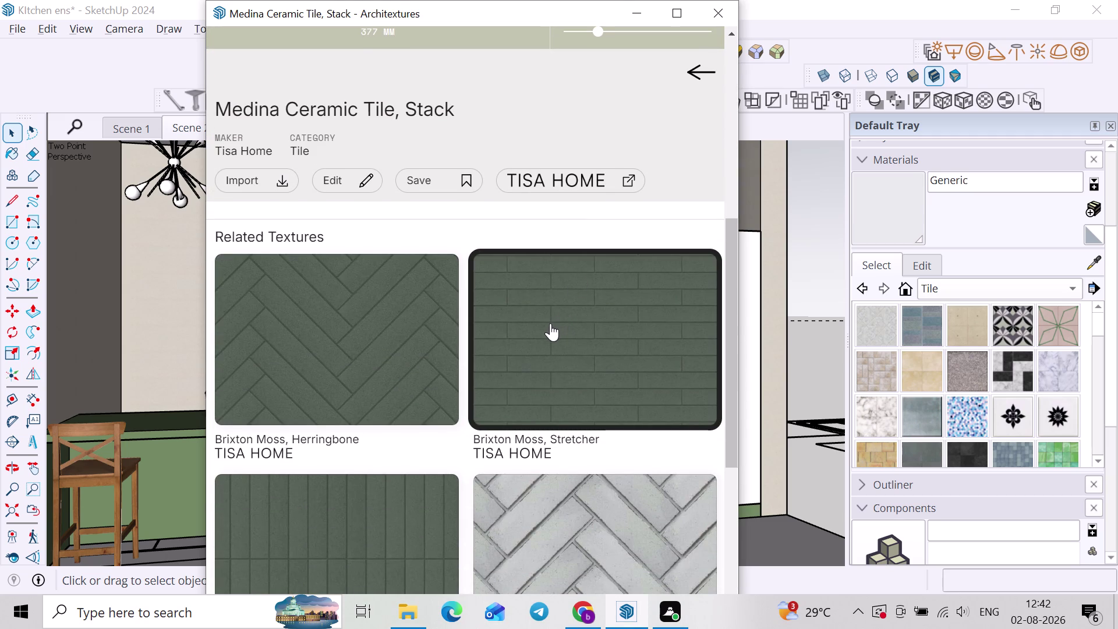
Open the related Brixton Moss, Herringbone texture from the Medina tile page.
scroll(down, 3)
scroll(up, 3)
click(404, 347)
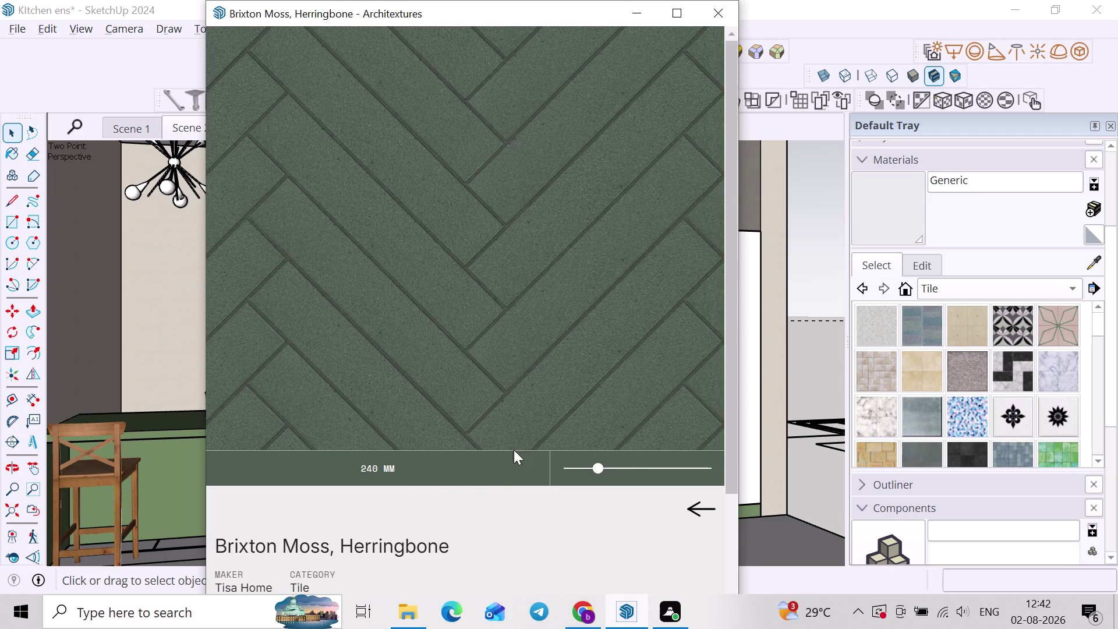
Import the Brixton Moss, Herringbone texture into the kitchen model.
scroll(down, 3)
scroll(down, 3)
scroll(down, 3)
scroll(down, 3)
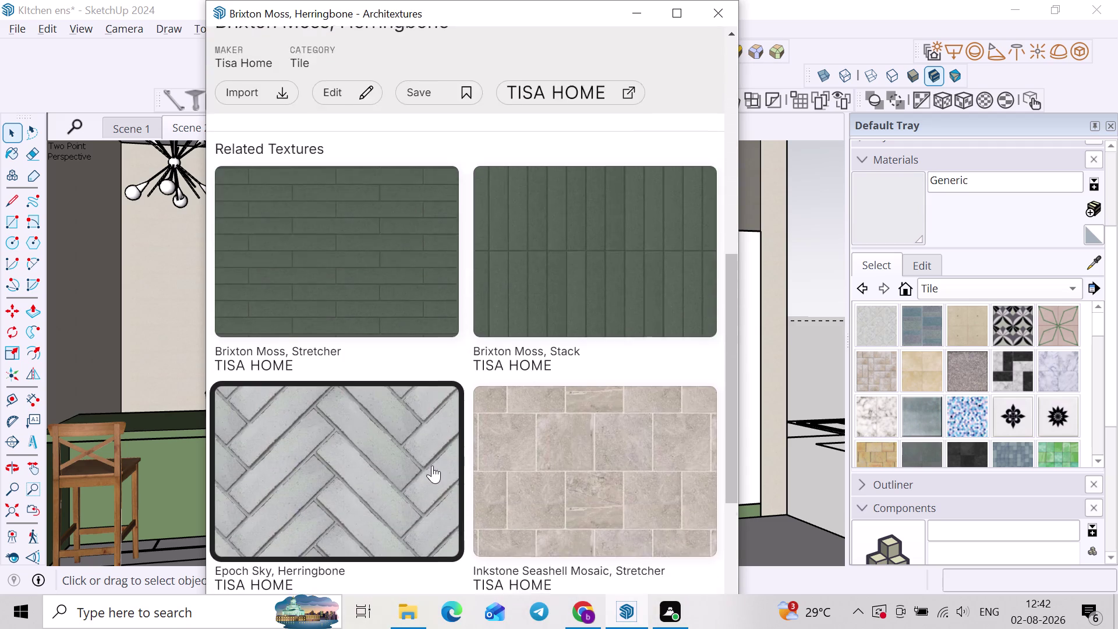
scroll(down, 3)
scroll(down, 3)
scroll(up, 3)
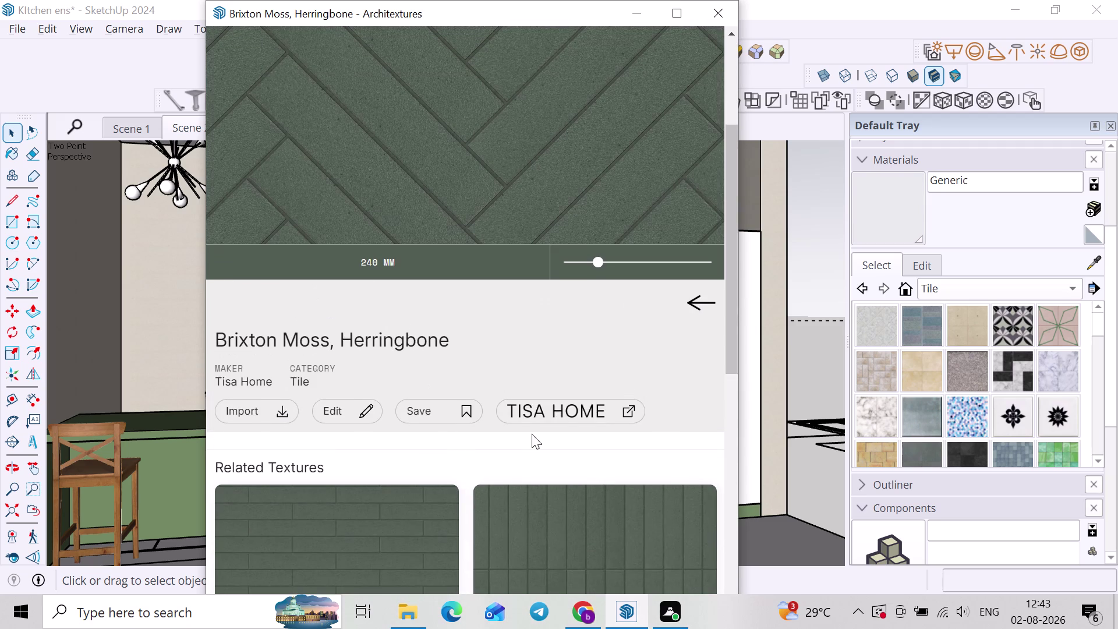
click(282, 411)
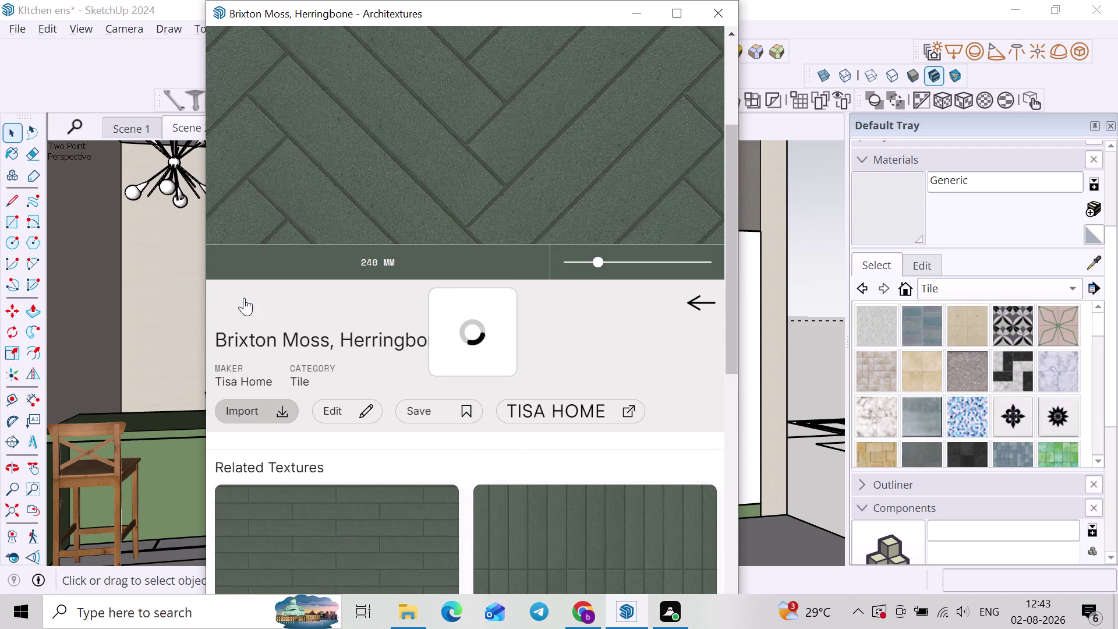
click(711, 11)
Paint the backsplash with the imported green herringbone tile material.
click(894, 219)
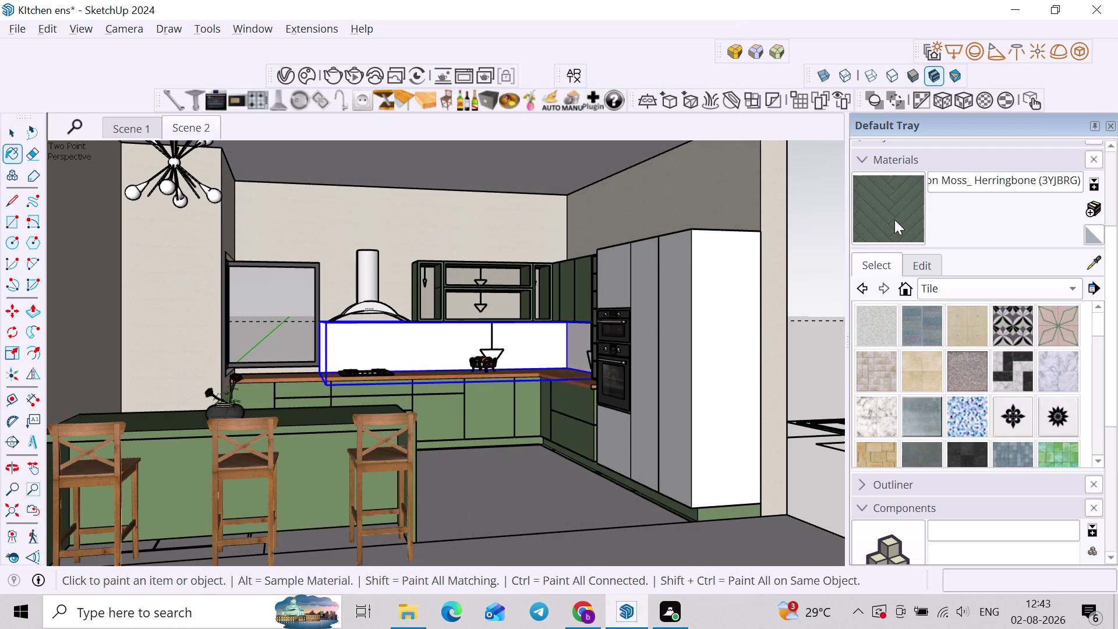
scroll(up, 3)
click(386, 345)
scroll(up, 3)
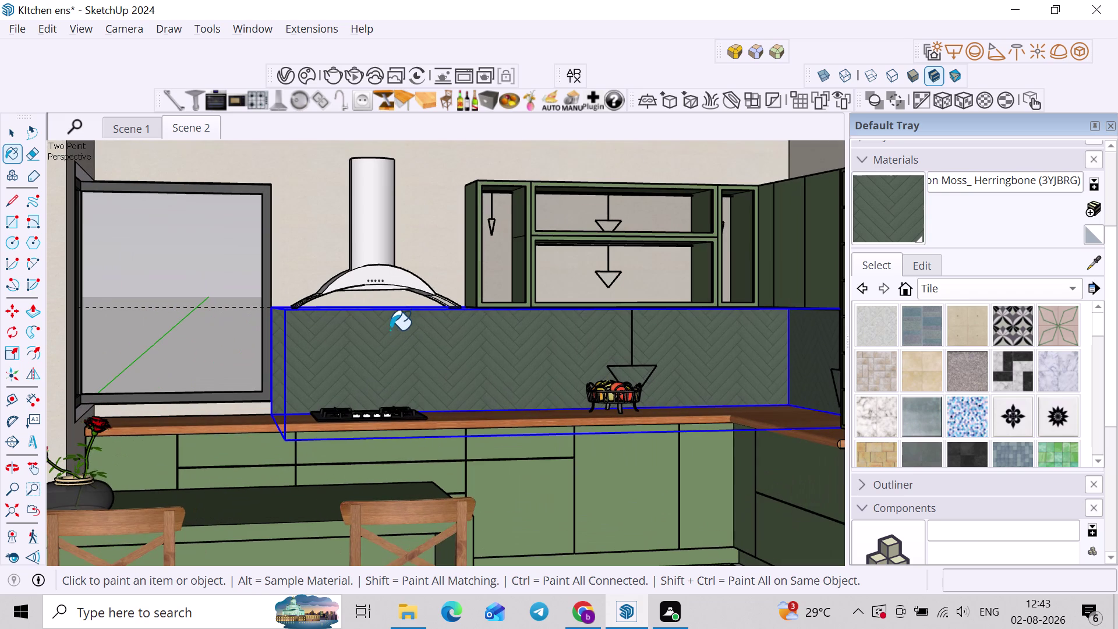
key(space)
click(141, 278)
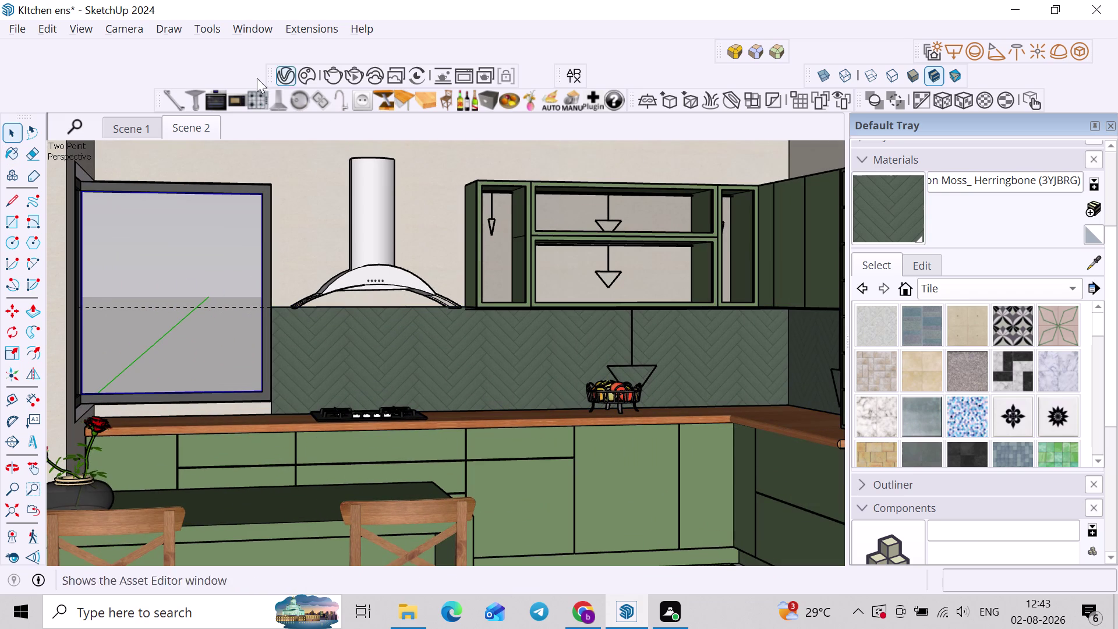
Run a V-Ray test render, inspect and close the Frame Buffer, then undo the tile.
click(352, 73)
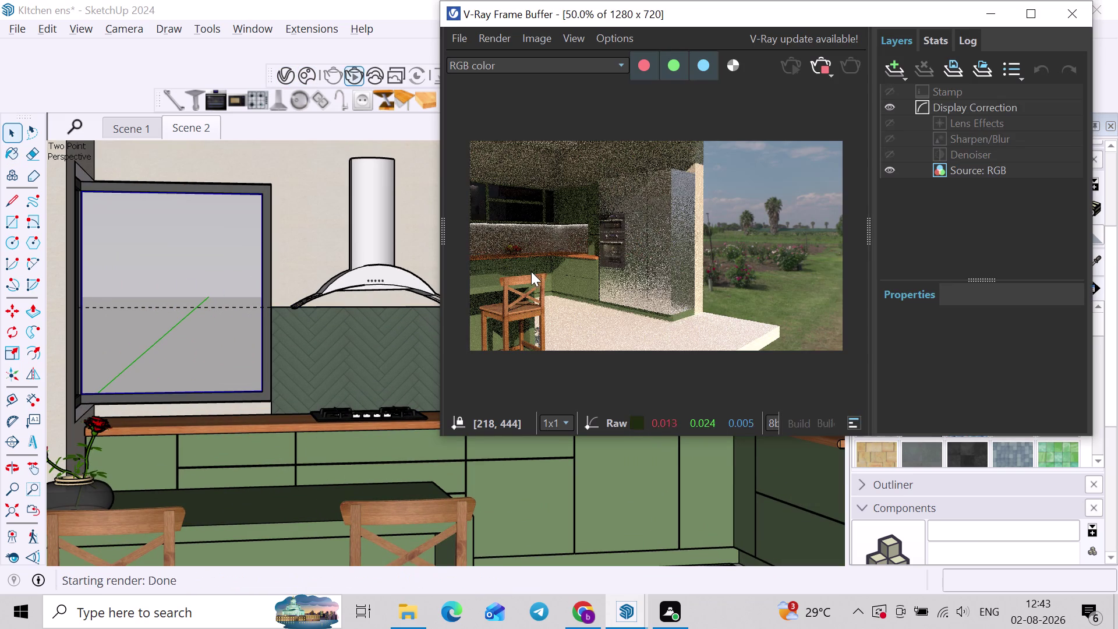
scroll(down, 3)
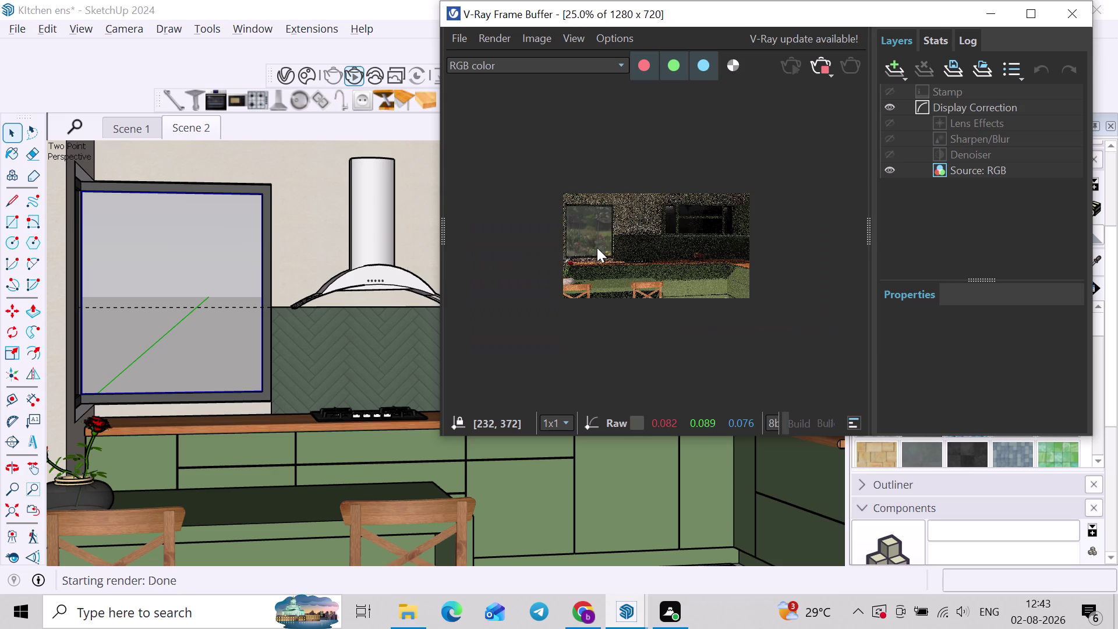
scroll(up, 3)
middle_drag(572, 257, 529, 275)
scroll(down, 3)
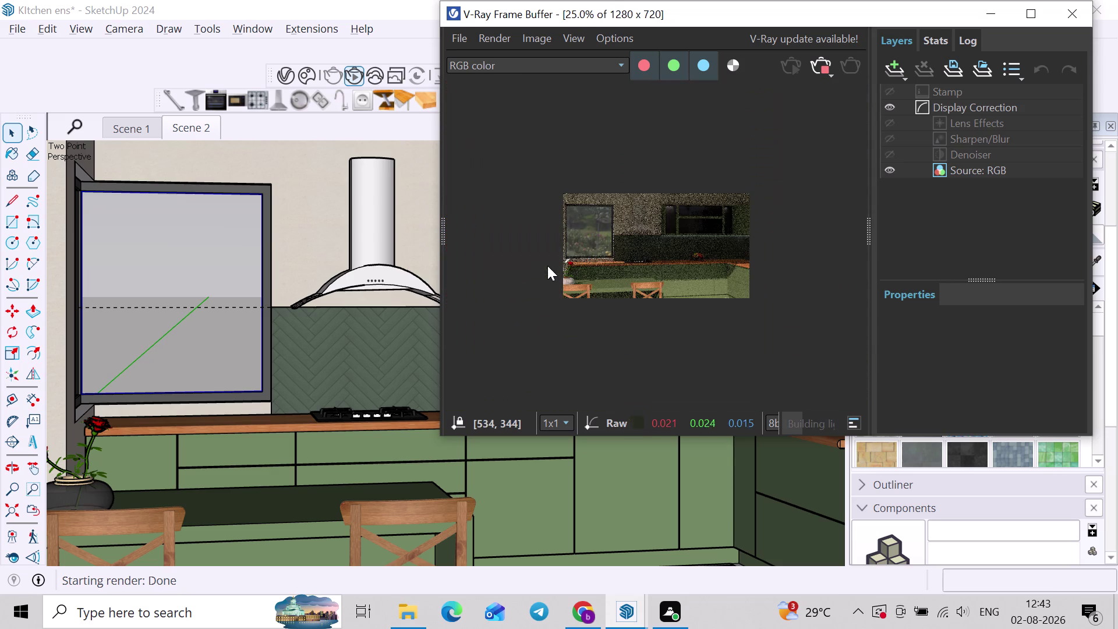
scroll(up, 3)
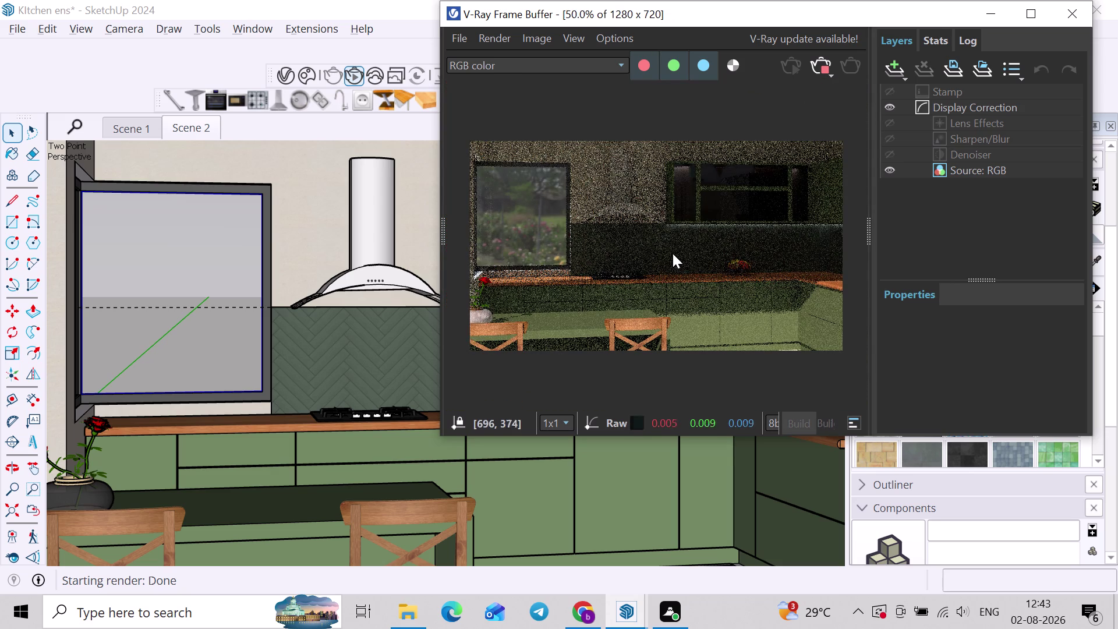
click(820, 65)
click(1086, 12)
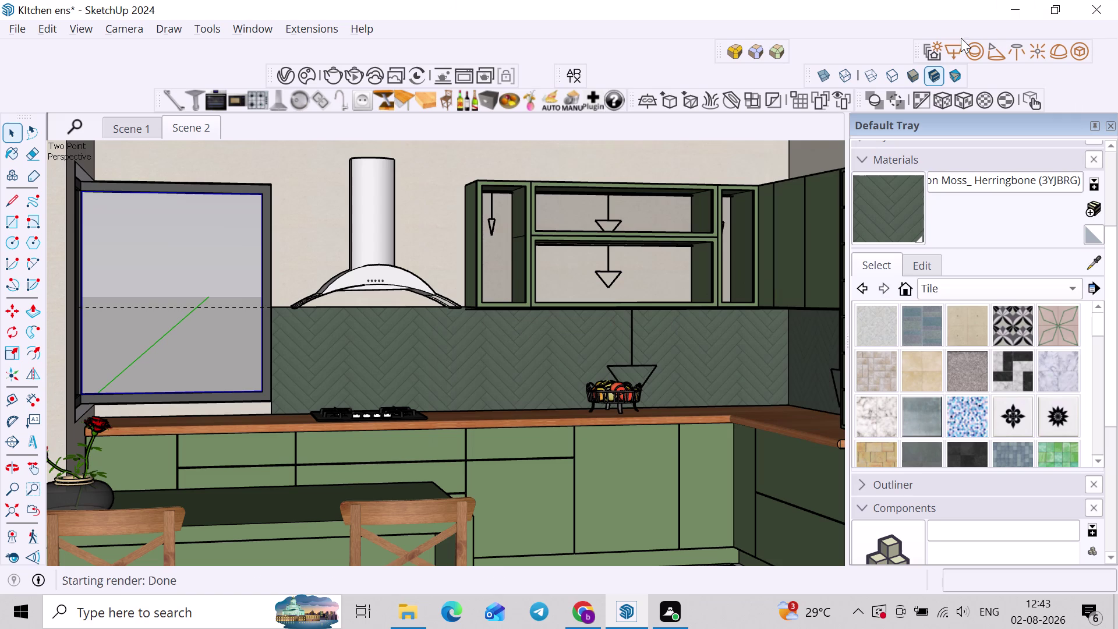
key(ctrl+z)
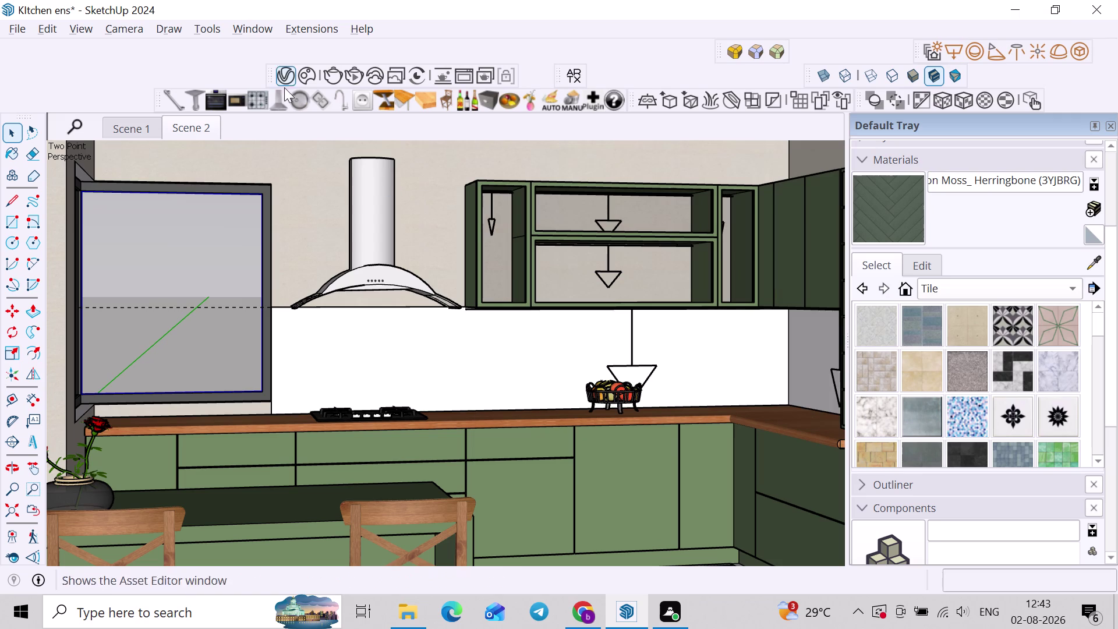
Reopen the Architextures library, scroll the texture grid and load more textures.
click(566, 75)
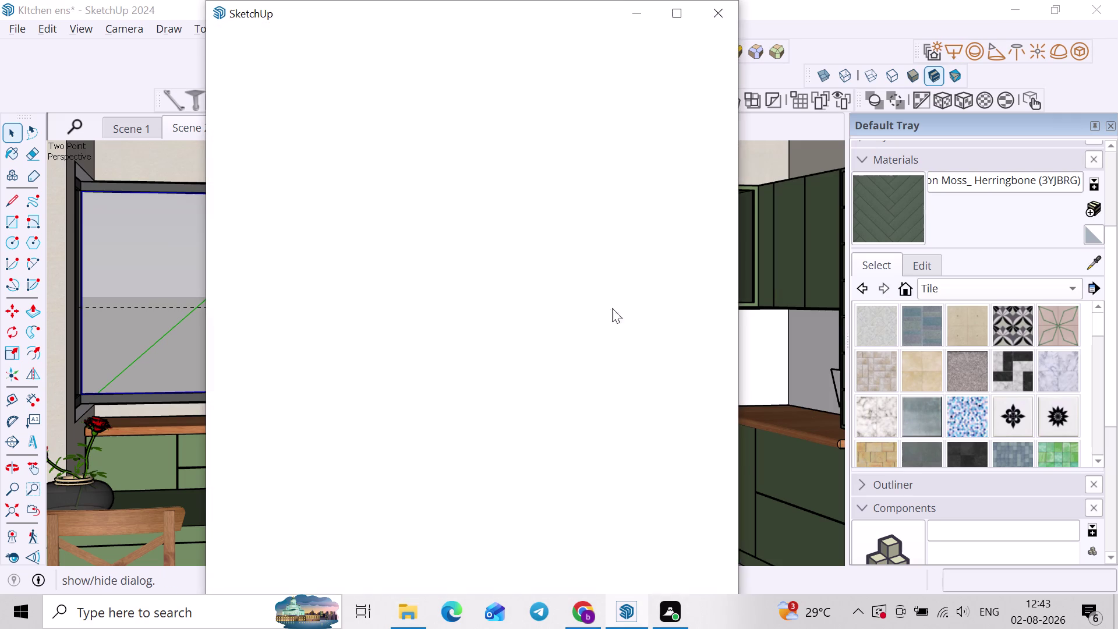
scroll(down, 3)
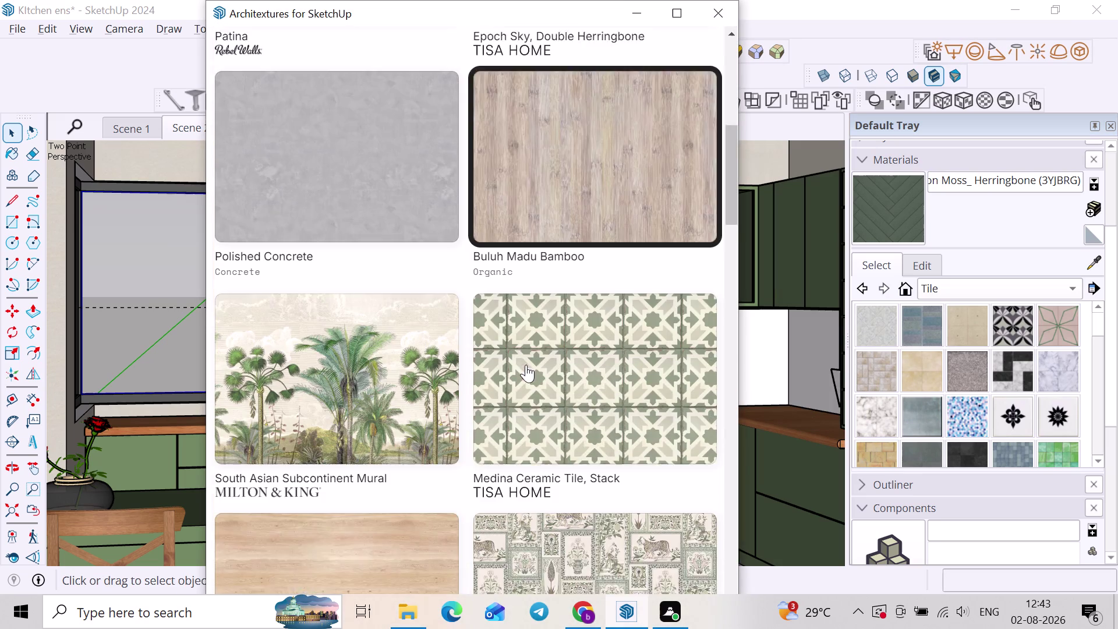
scroll(down, 3)
scroll(down, 3)
scroll(down, 3)
scroll(down, 3)
scroll(down, 3)
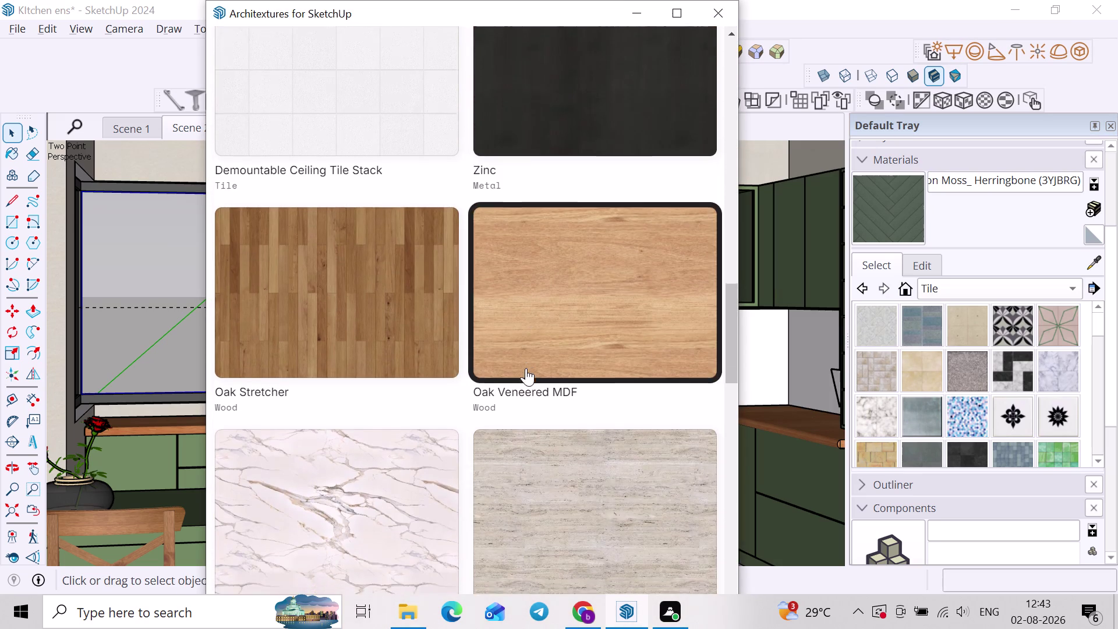
scroll(down, 3)
scroll(down, 3)
scroll(up, 3)
scroll(up, 3)
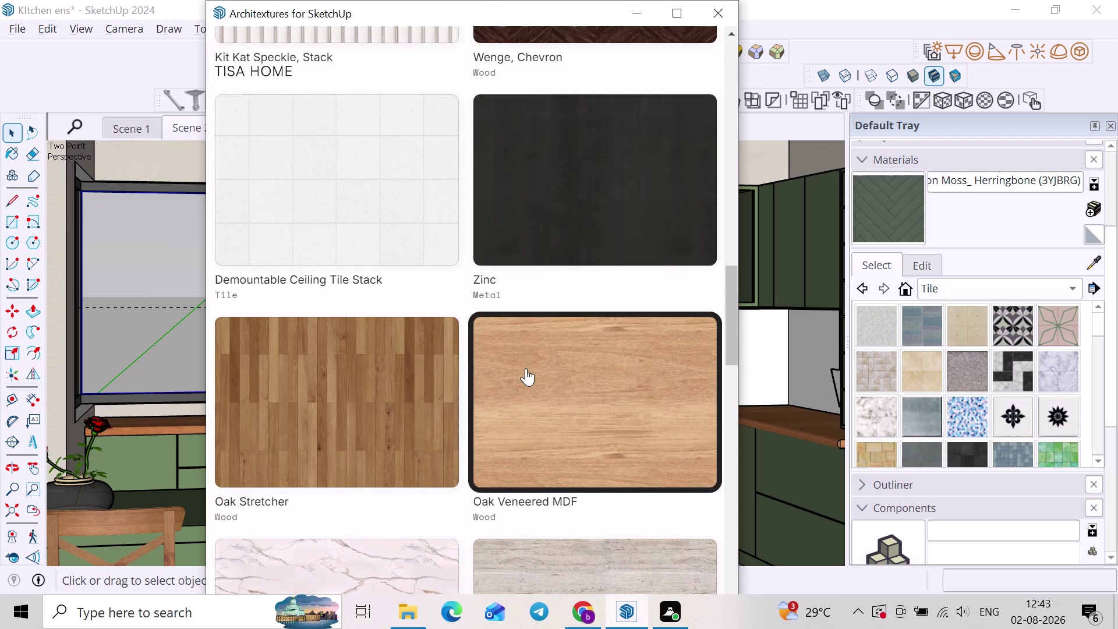
scroll(down, 3)
scroll(down, 3)
scroll(down, 3)
scroll(down, 3)
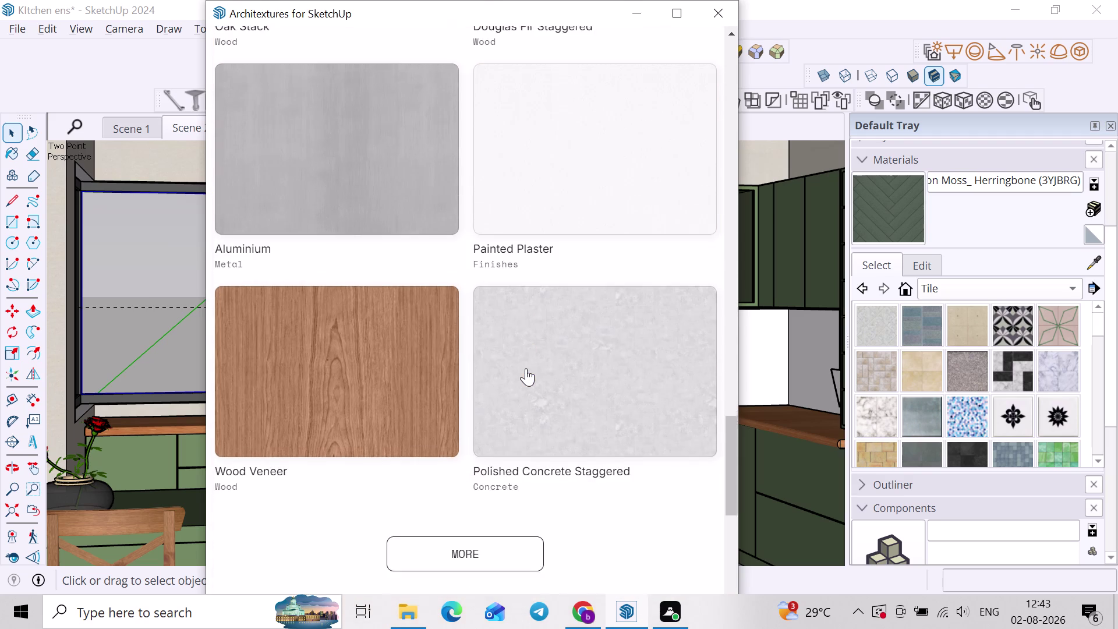
click(445, 318)
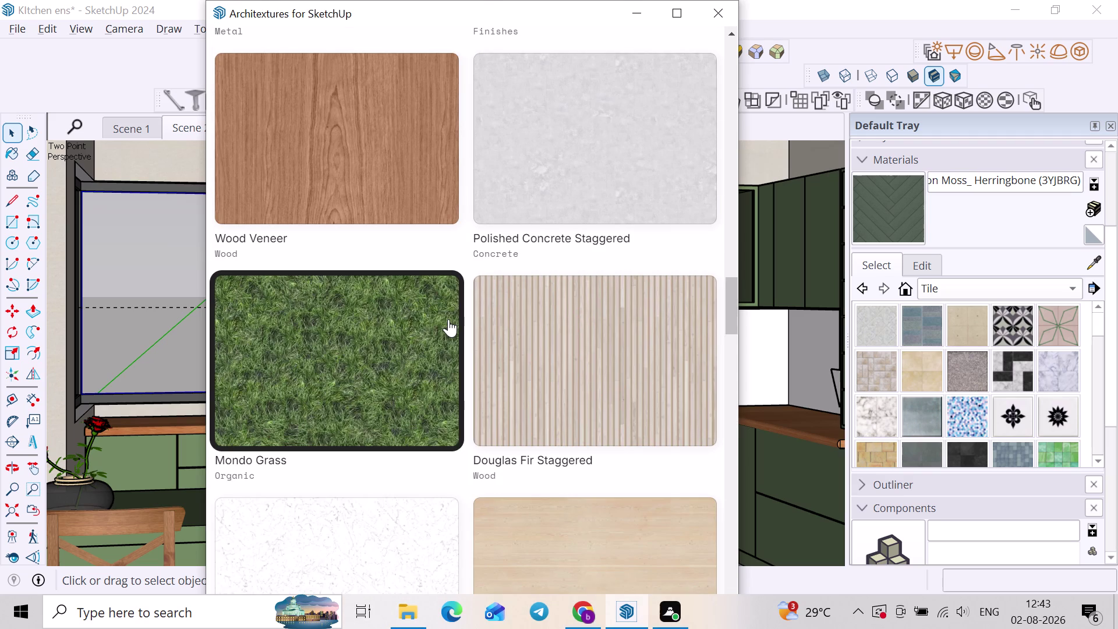
Browse further down the grid and load another batch of textures.
scroll(down, 3)
scroll(down, 3)
scroll(down, 3)
scroll(down, 3)
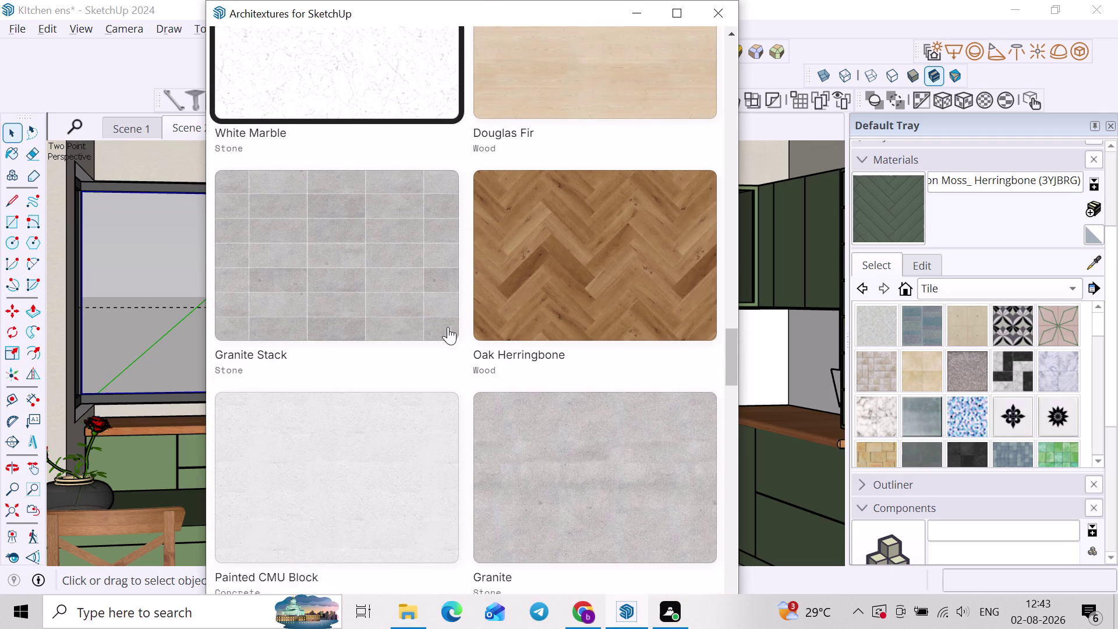
scroll(down, 3)
scroll(down, 3)
scroll(up, 3)
scroll(down, 3)
scroll(down, 3)
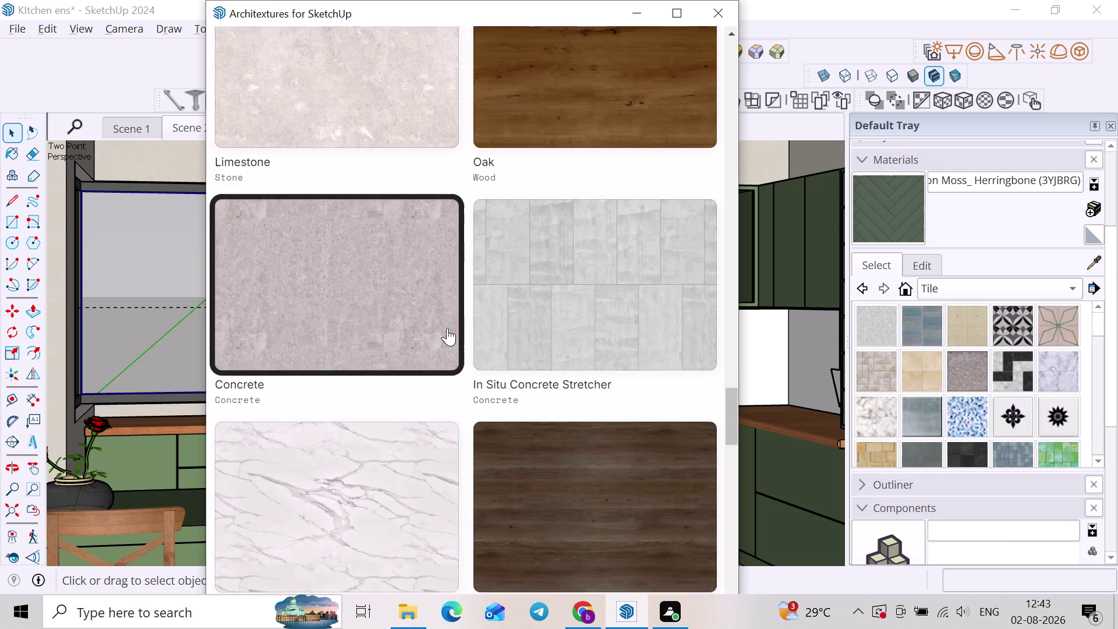
scroll(down, 3)
scroll(down, 3)
scroll(down, 3)
scroll(down, 3)
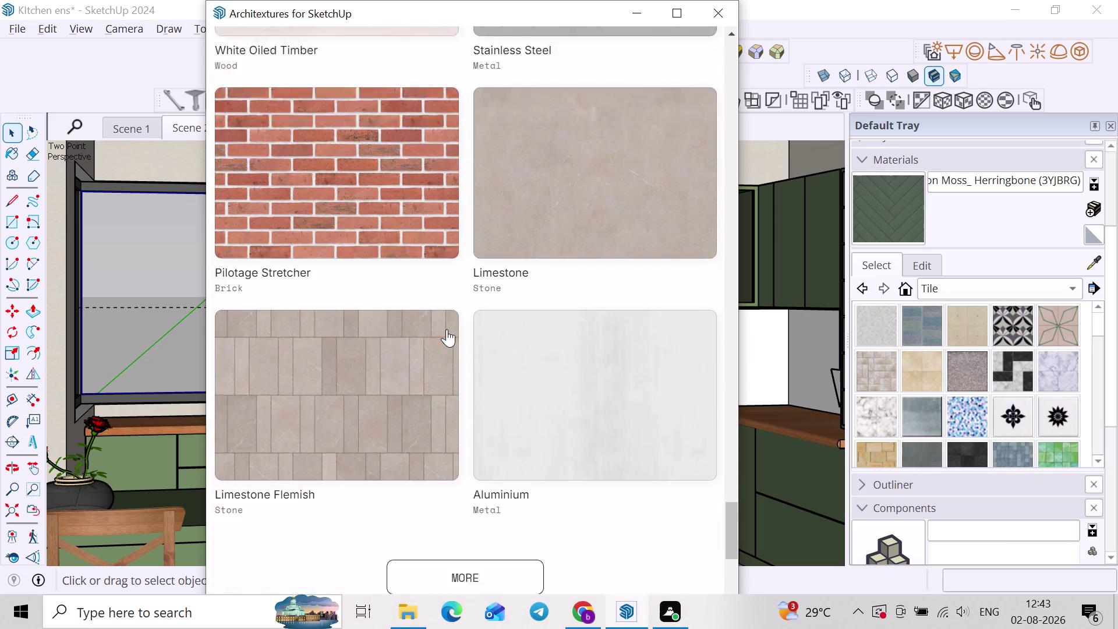
scroll(down, 3)
click(450, 210)
Browse the wood, fabric, tile and stone textures and open the category list.
click(461, 202)
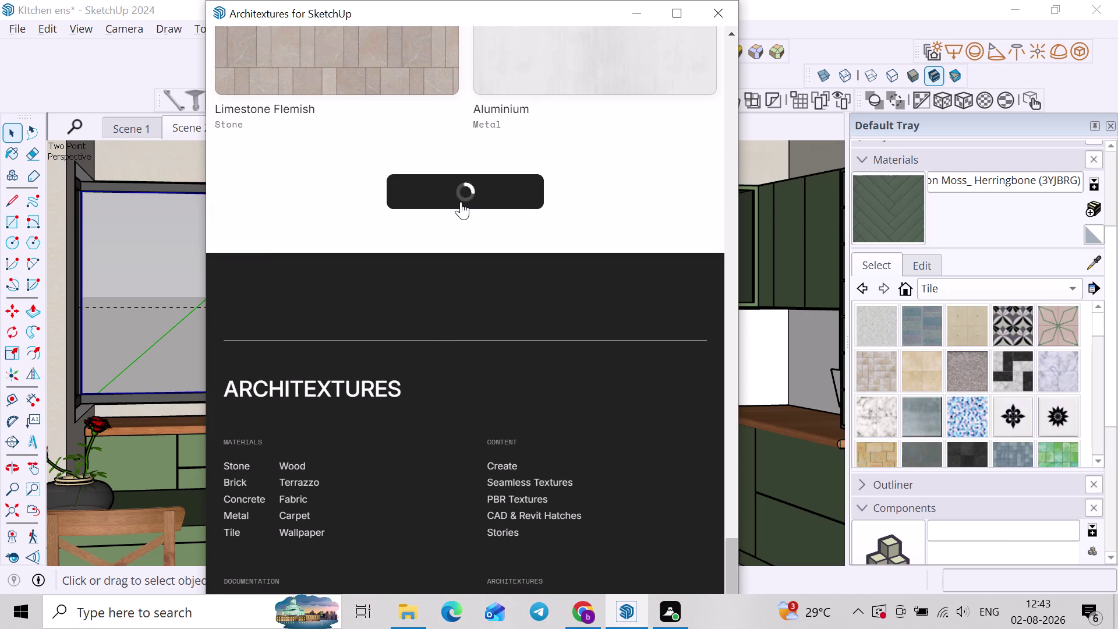
scroll(down, 3)
scroll(down, 3)
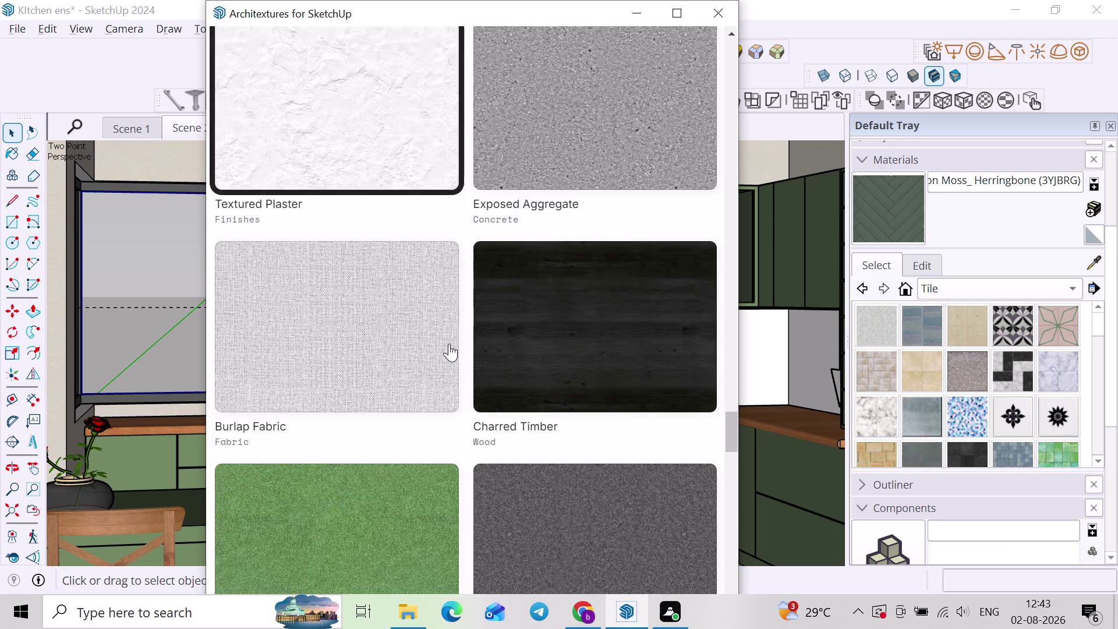
scroll(down, 3)
scroll(down, 3)
scroll(down, 3)
scroll(down, 3)
scroll(down, 3)
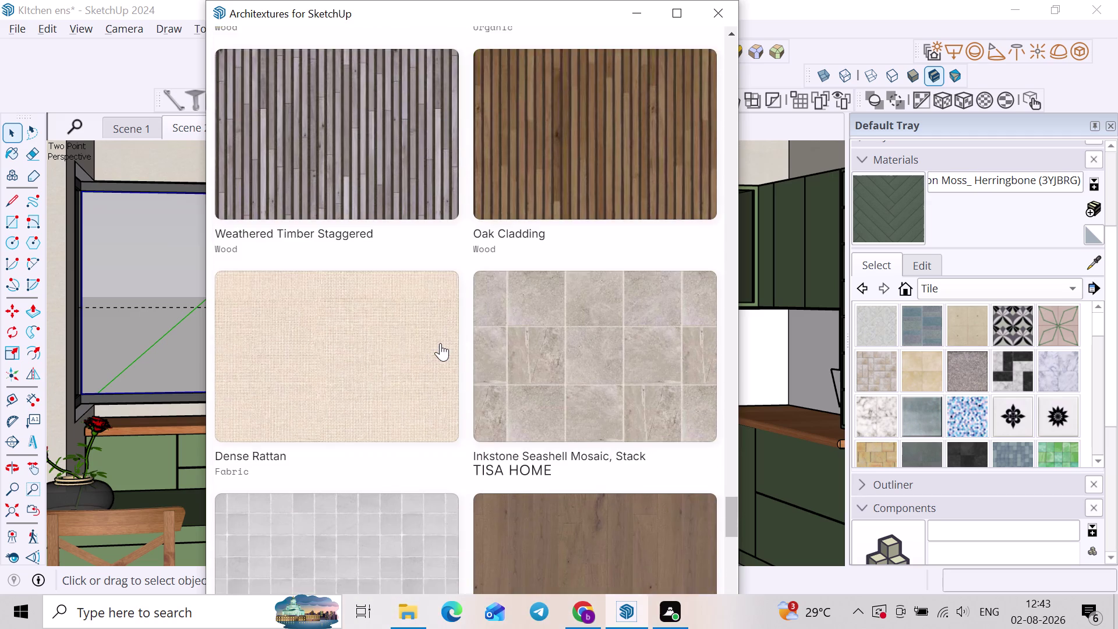
scroll(down, 3)
scroll(down, 3)
scroll(down, 3)
scroll(up, 3)
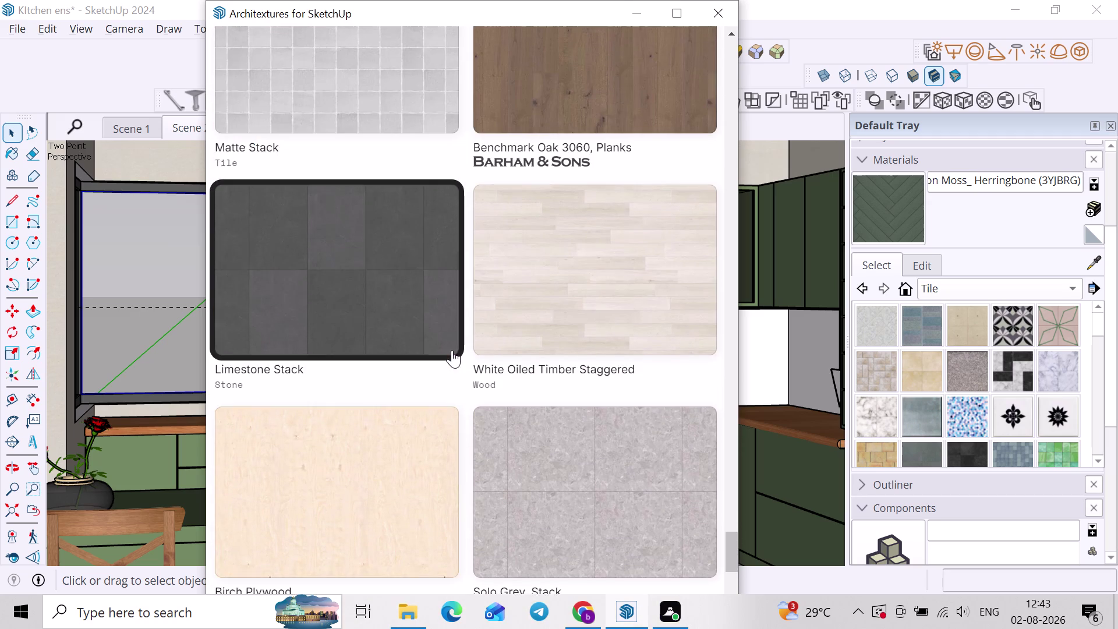
scroll(up, 3)
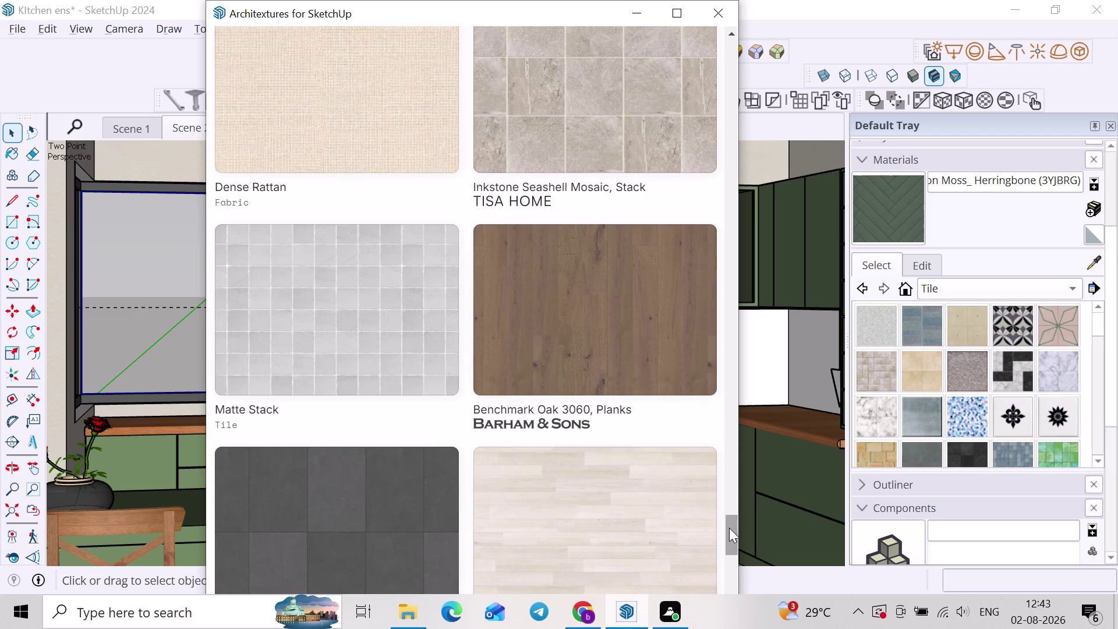
drag(729, 527, 688, 35)
Browse the Insulation and Organic texture categories in Architextures.
click(353, 80)
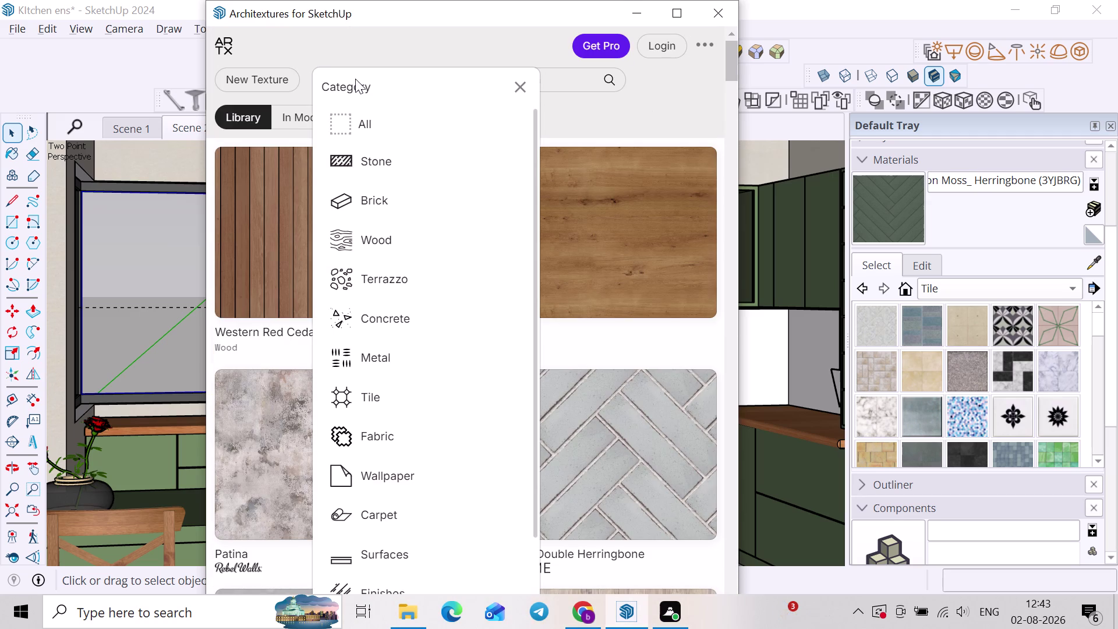
scroll(down, 3)
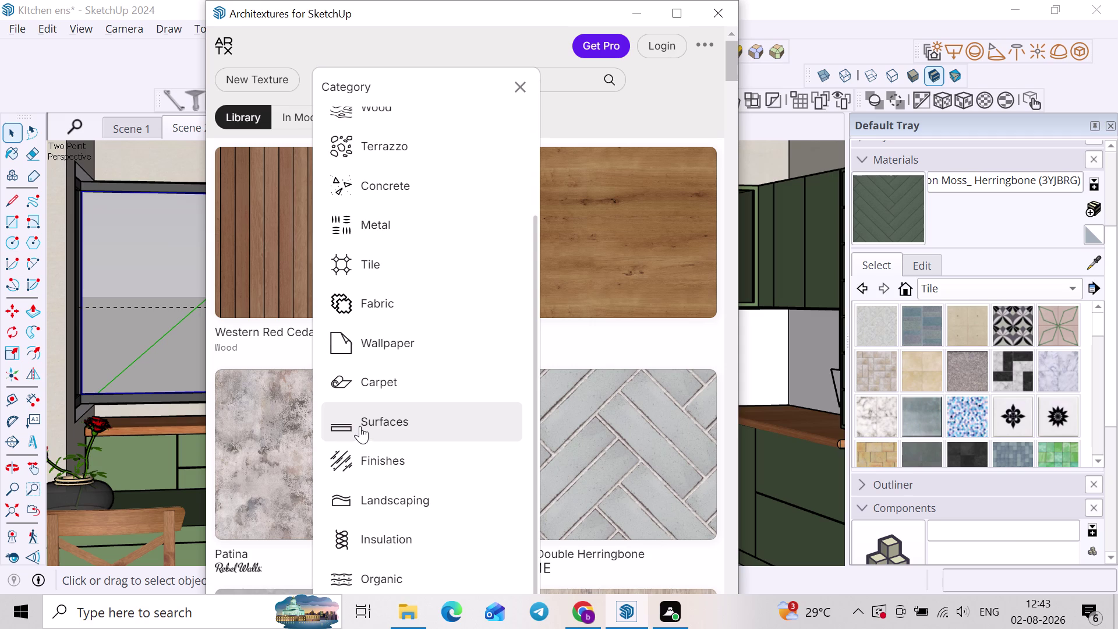
scroll(down, 3)
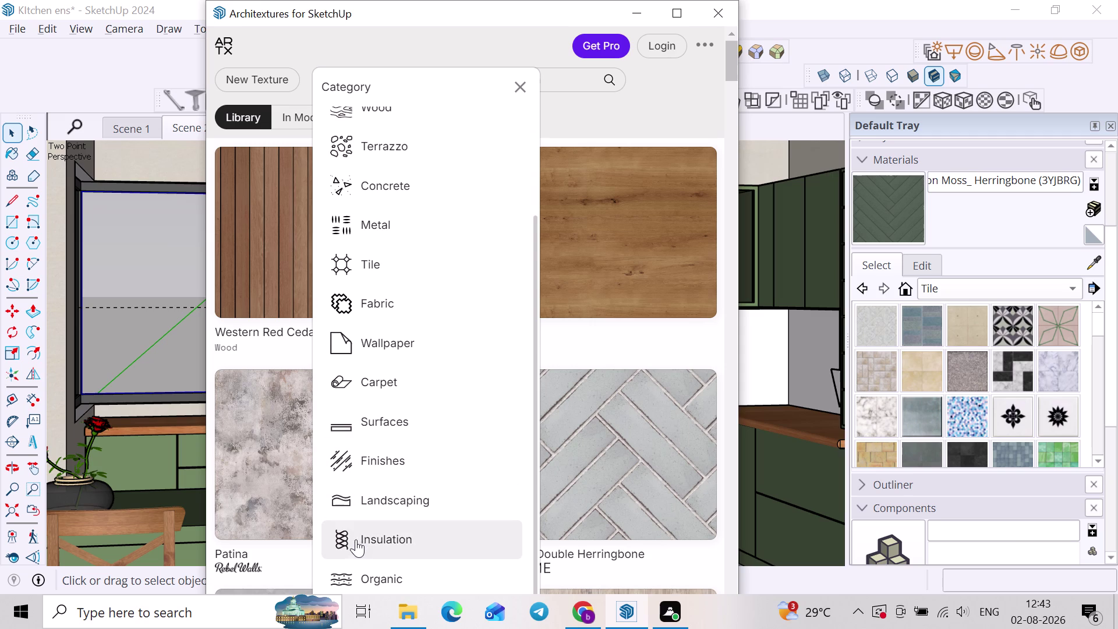
click(353, 544)
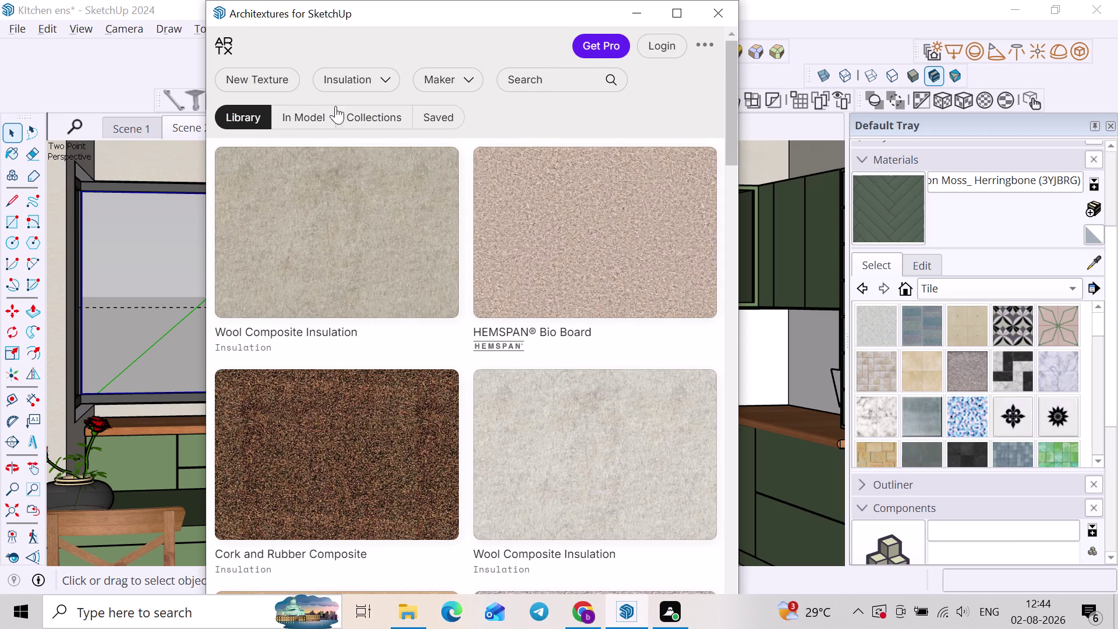
click(378, 83)
click(357, 570)
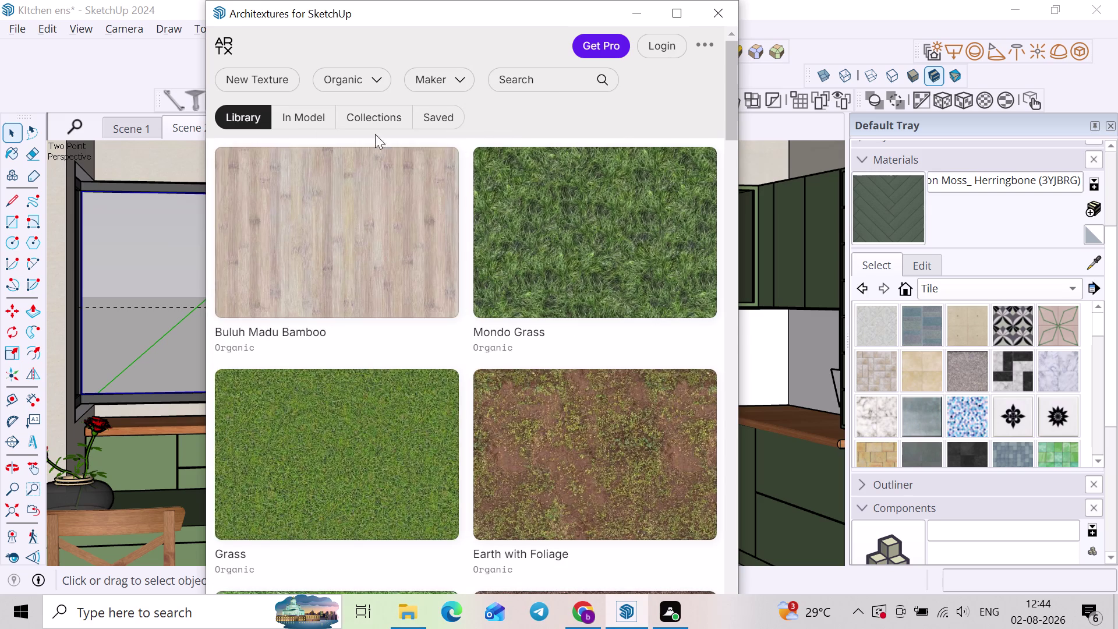
scroll(down, 3)
scroll(down, 3)
scroll(down, 3)
scroll(down, 3)
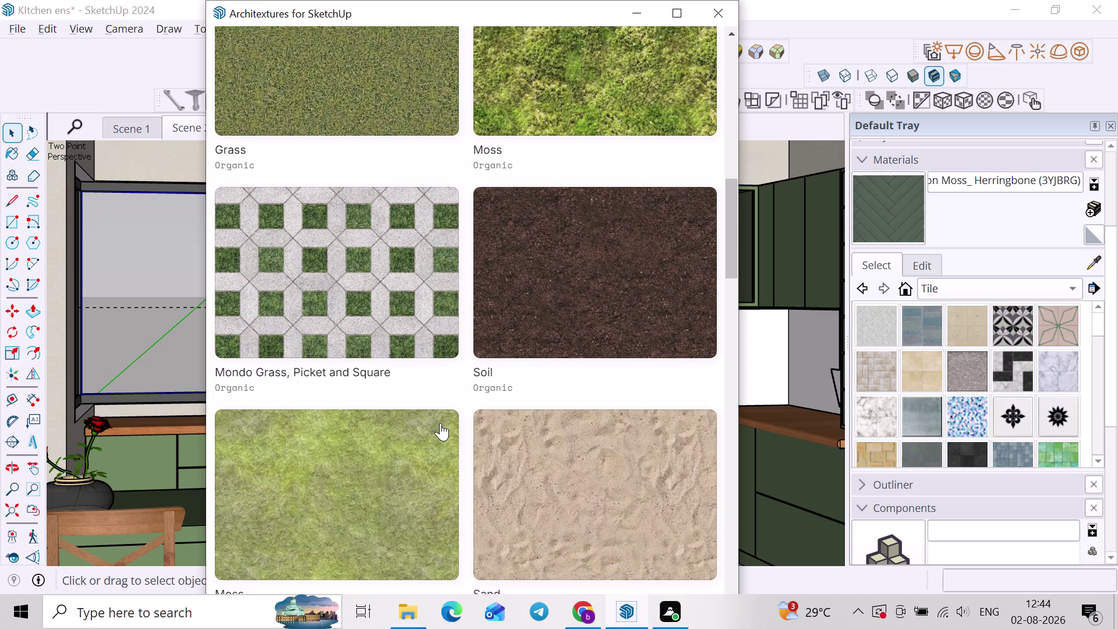
scroll(down, 3)
scroll(down, 3)
scroll(down, 3)
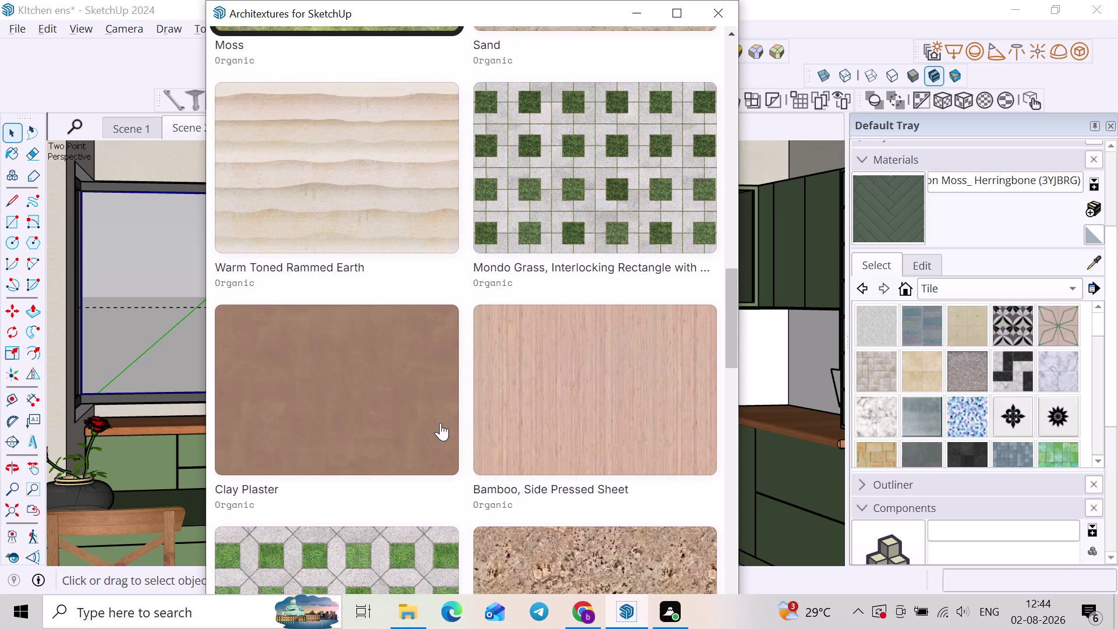
scroll(down, 3)
scroll(down, 3)
scroll(down, 3)
scroll(down, 3)
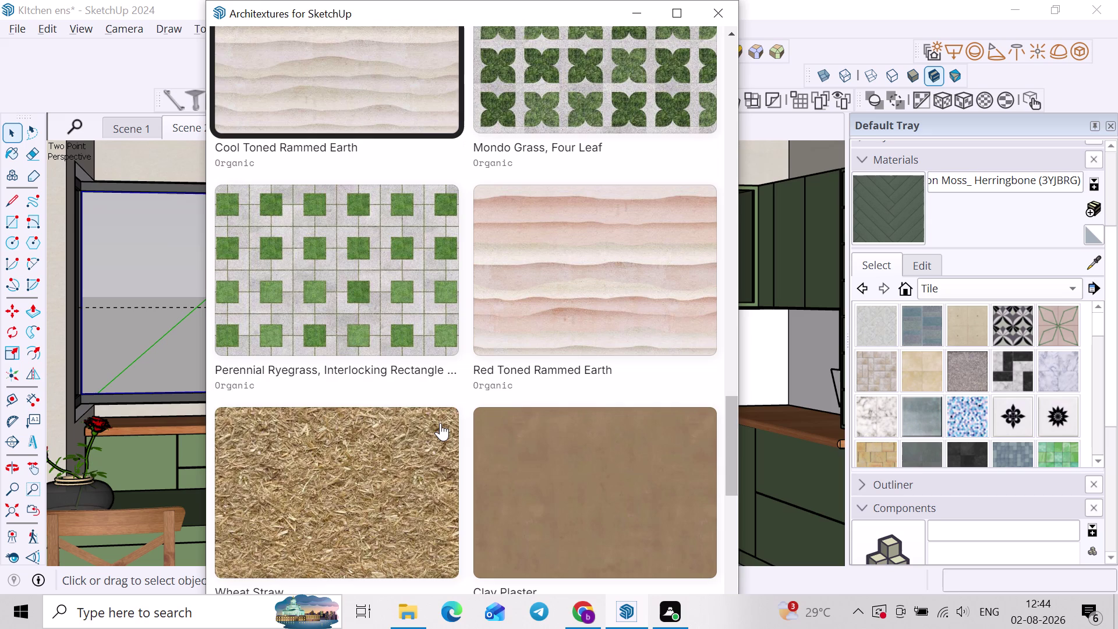
scroll(down, 3)
scroll(down, 3)
scroll(up, 3)
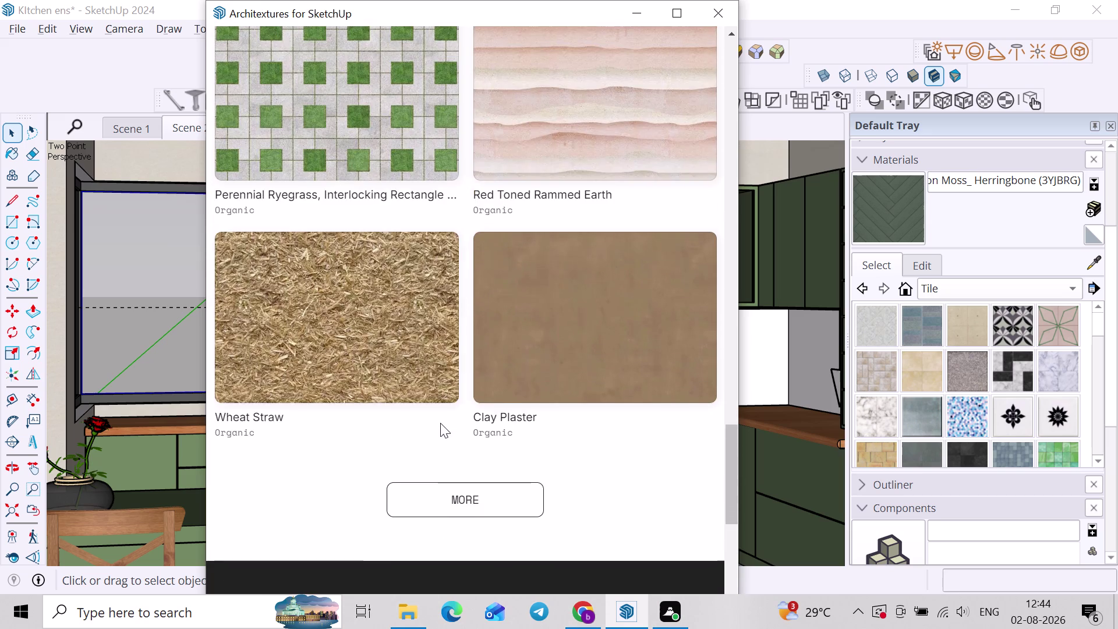
scroll(up, 3)
scroll(up, 3)
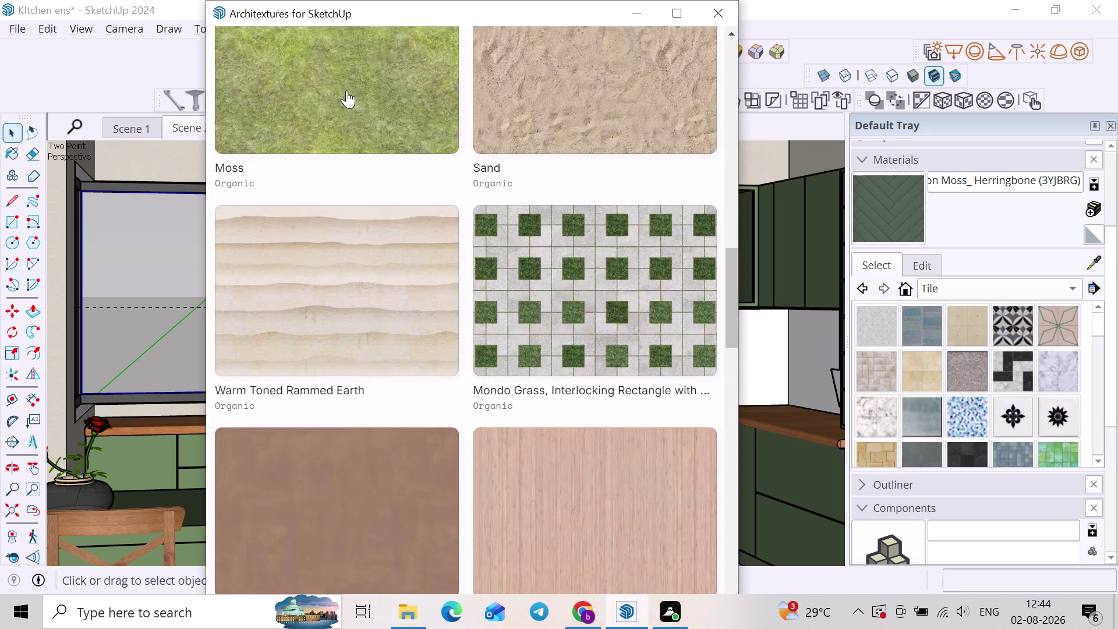
scroll(up, 3)
scroll(up, 3)
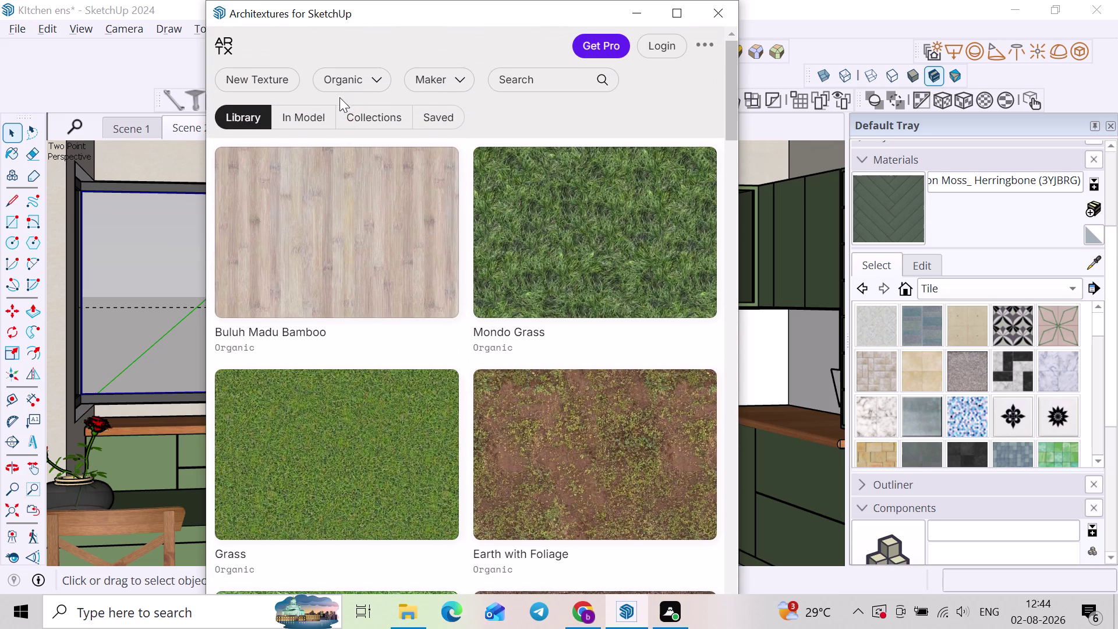
Filter Architextures to Tile textures and load more tile results.
click(350, 90)
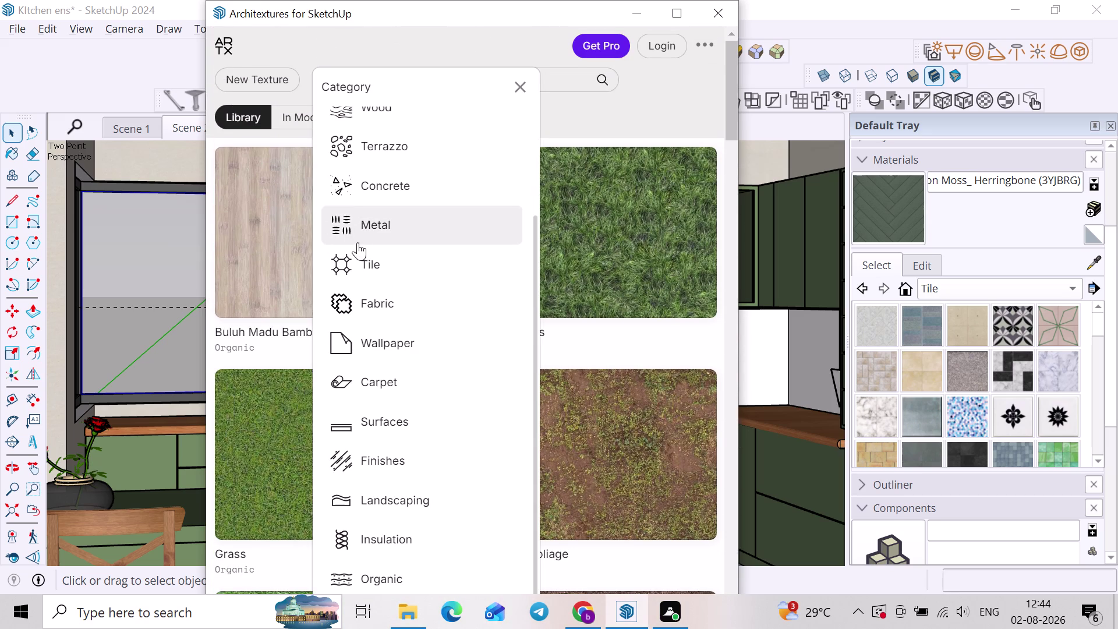
click(348, 264)
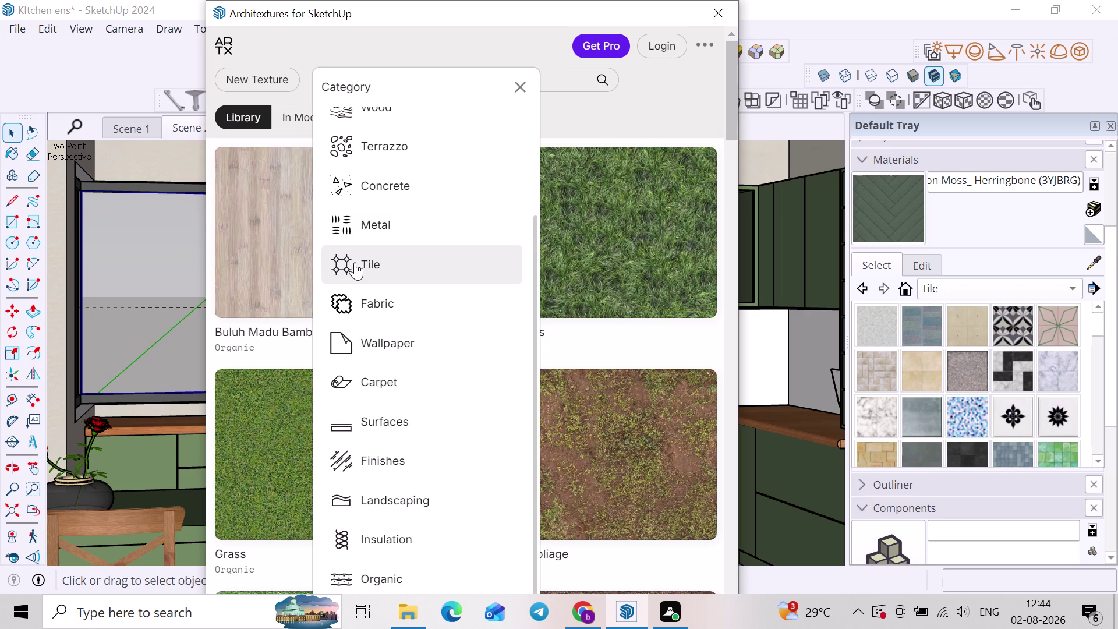
click(354, 262)
scroll(down, 3)
scroll(down, 3)
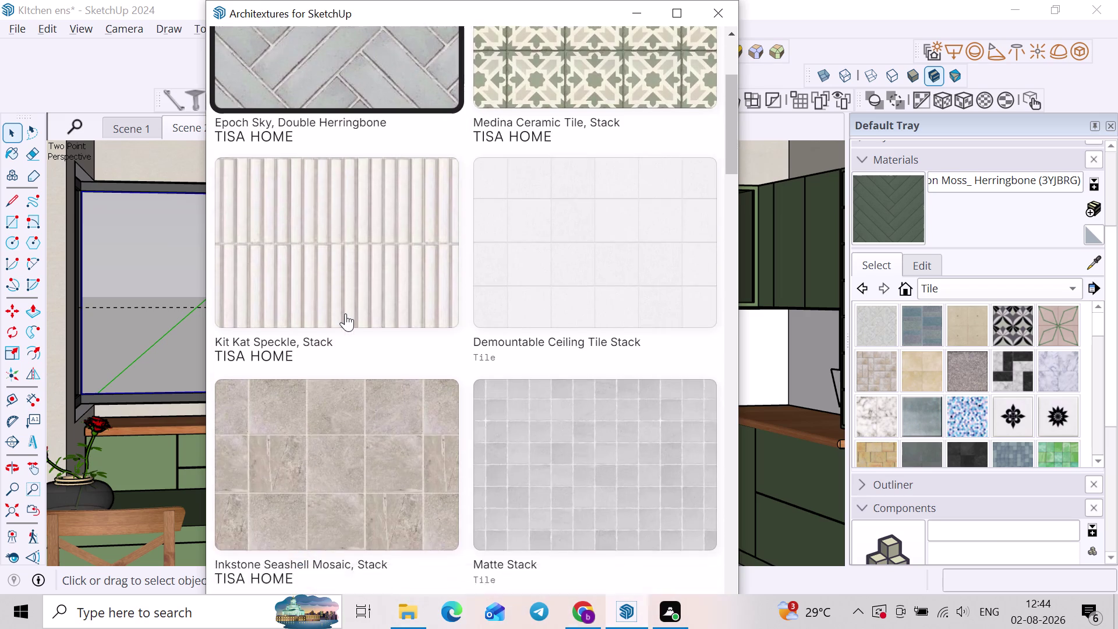
scroll(down, 3)
scroll(down, 3)
scroll(down, 3)
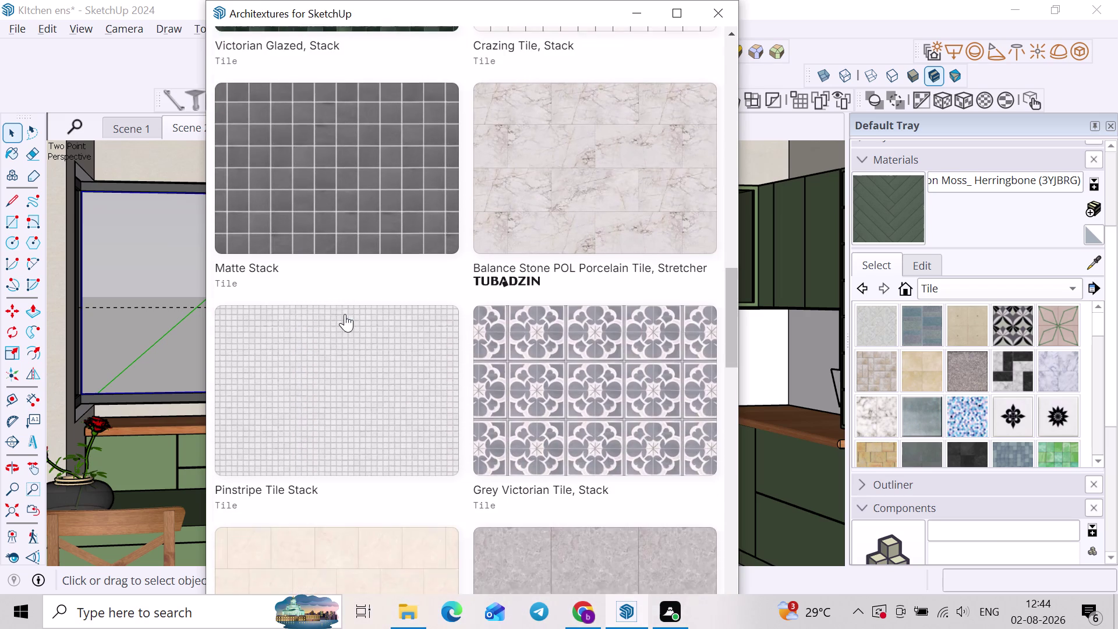
scroll(down, 3)
scroll(down, 3)
scroll(down, 3)
scroll(down, 3)
scroll(down, 3)
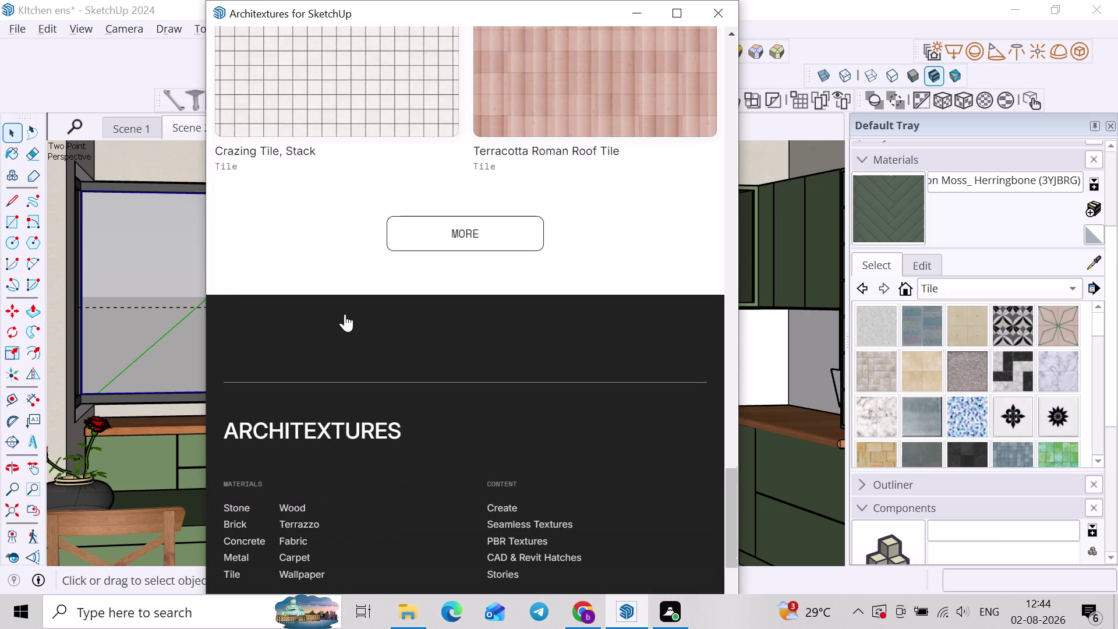
click(445, 255)
click(456, 232)
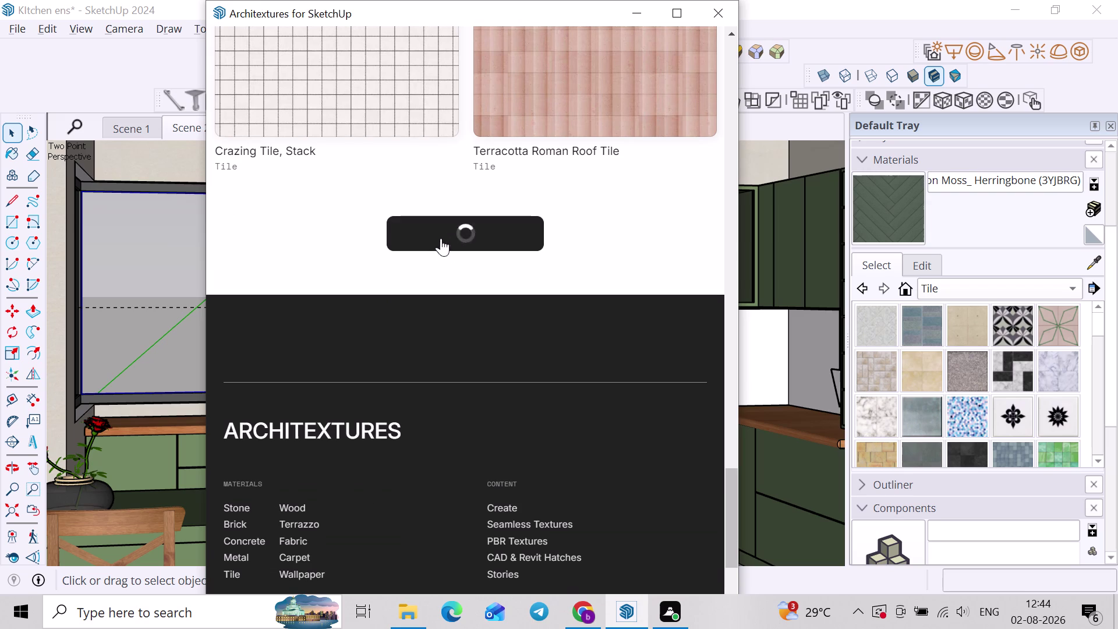
scroll(down, 3)
scroll(down, 3)
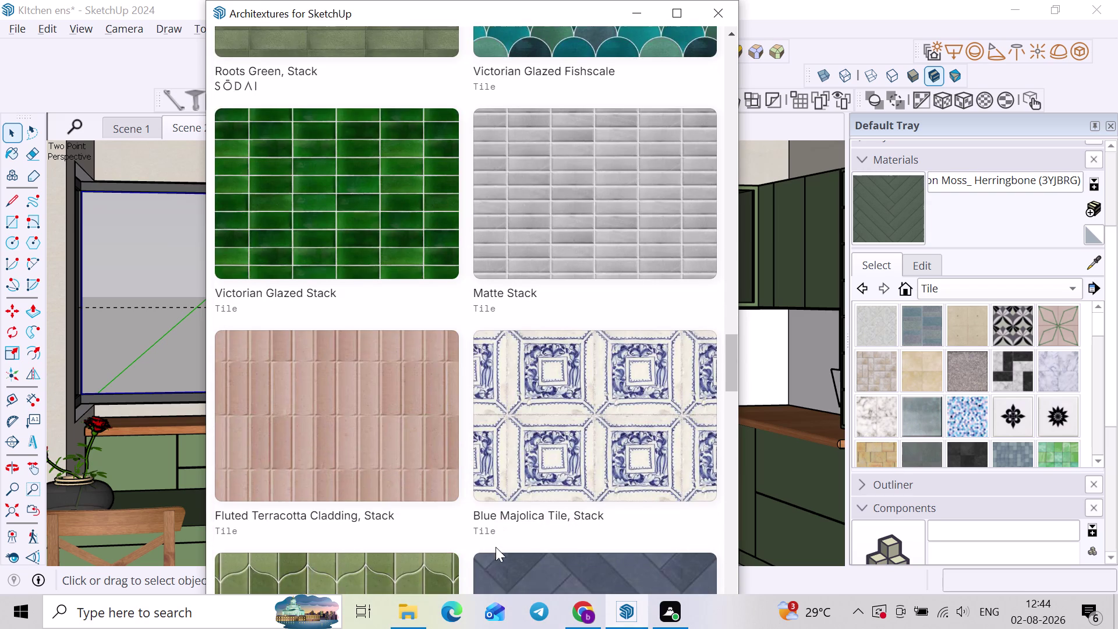
scroll(down, 3)
scroll(down, 3)
scroll(up, 3)
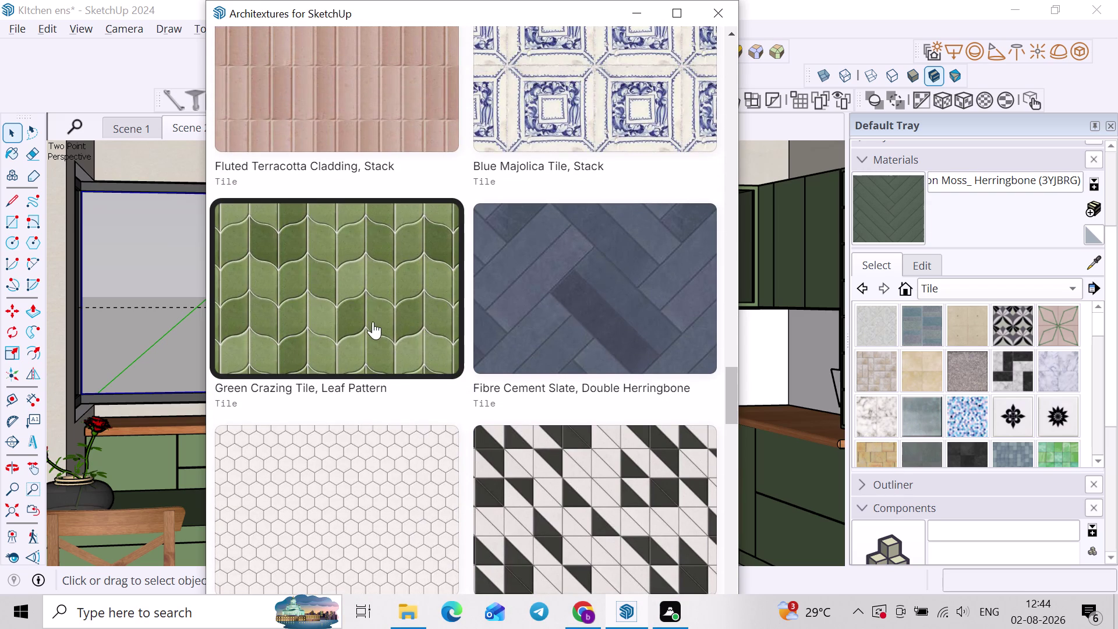
Import Green Crazing Tile, Leaf Pattern and paint it onto the backsplash wall.
click(361, 325)
scroll(down, 3)
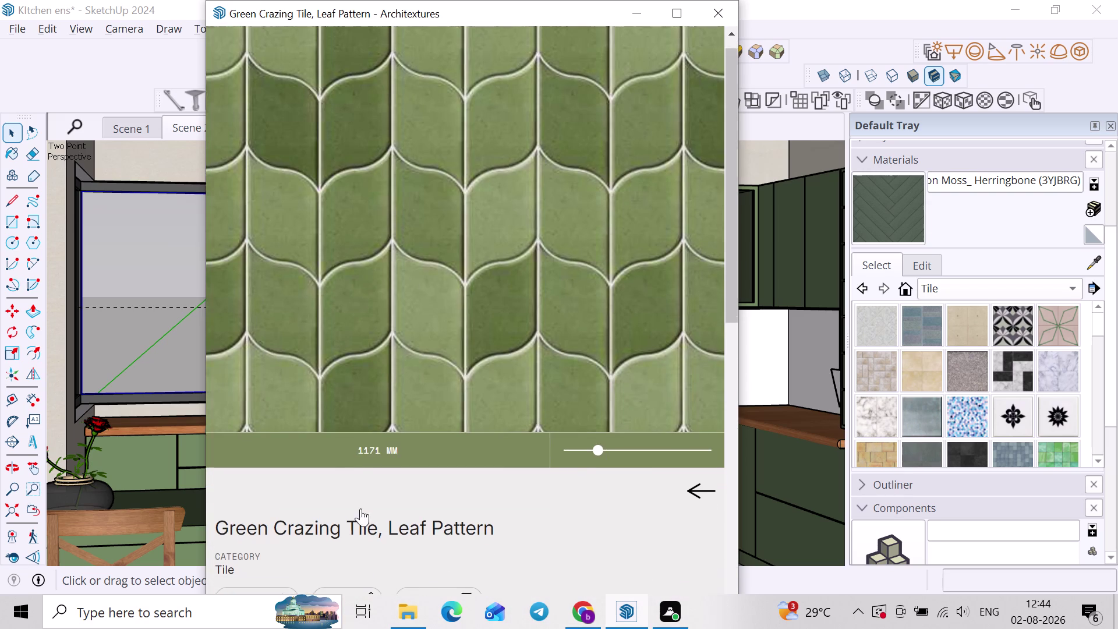
scroll(down, 3)
scroll(down, 3)
scroll(down, 3)
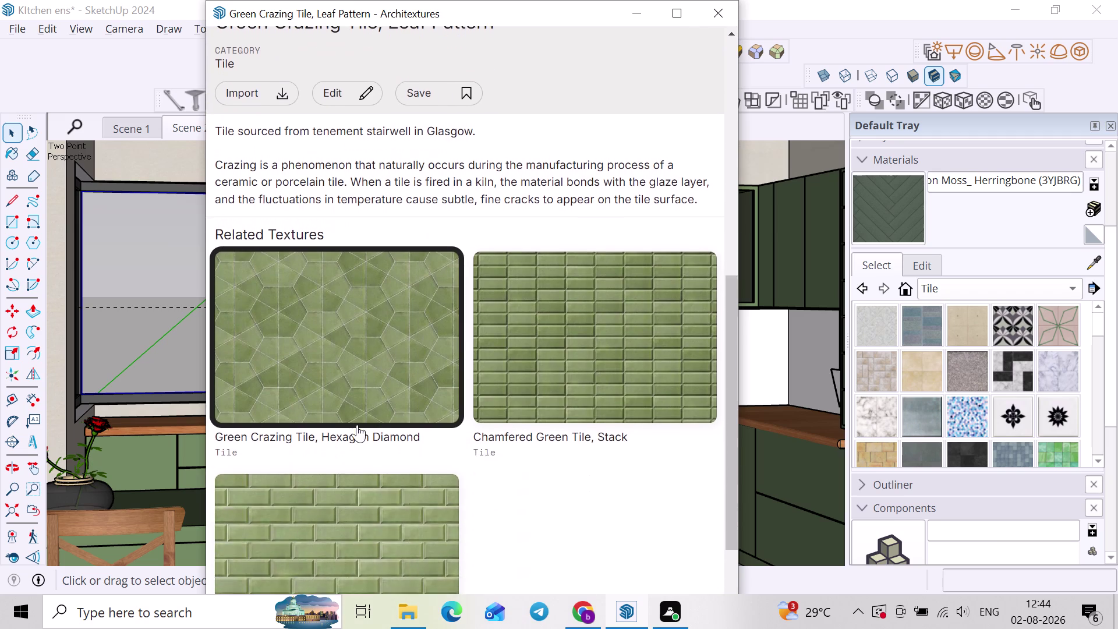
scroll(down, 3)
scroll(up, 3)
click(246, 104)
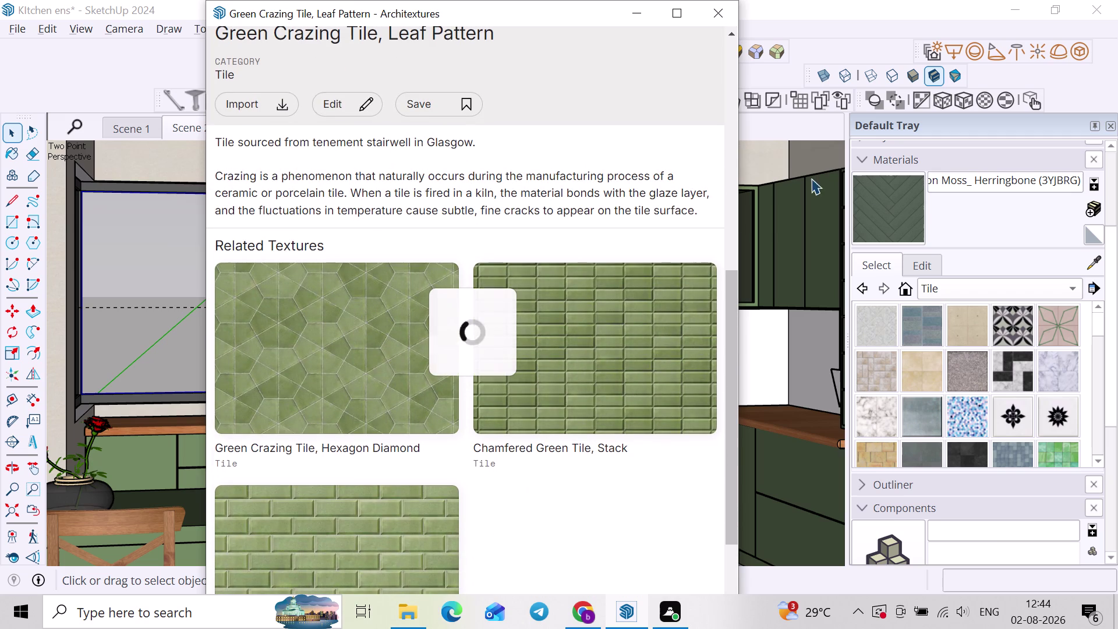
click(719, 19)
click(881, 216)
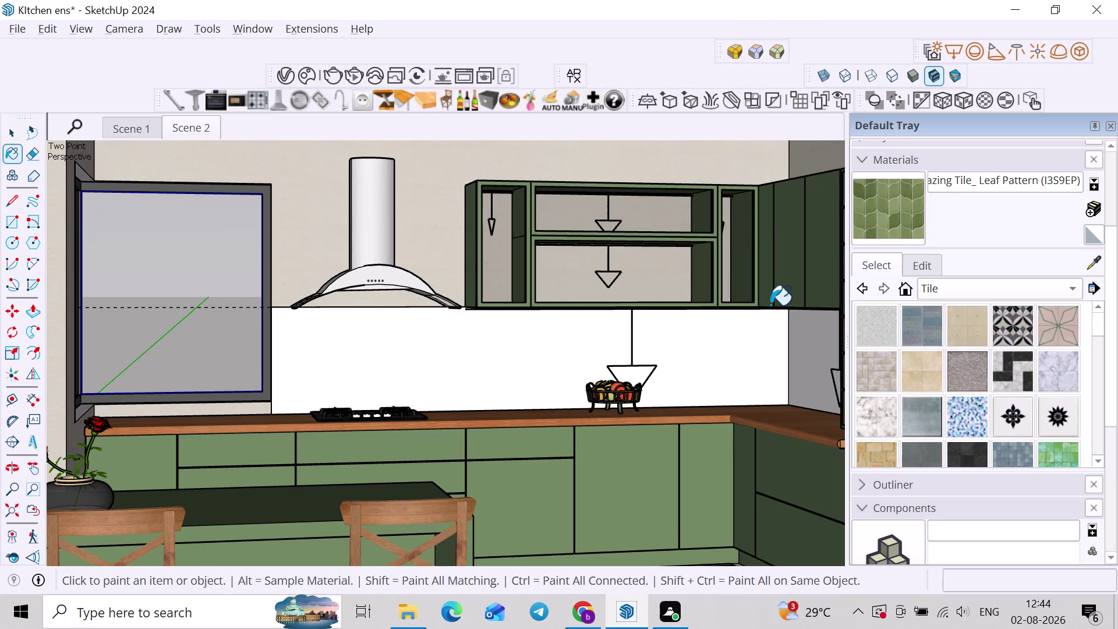
click(720, 369)
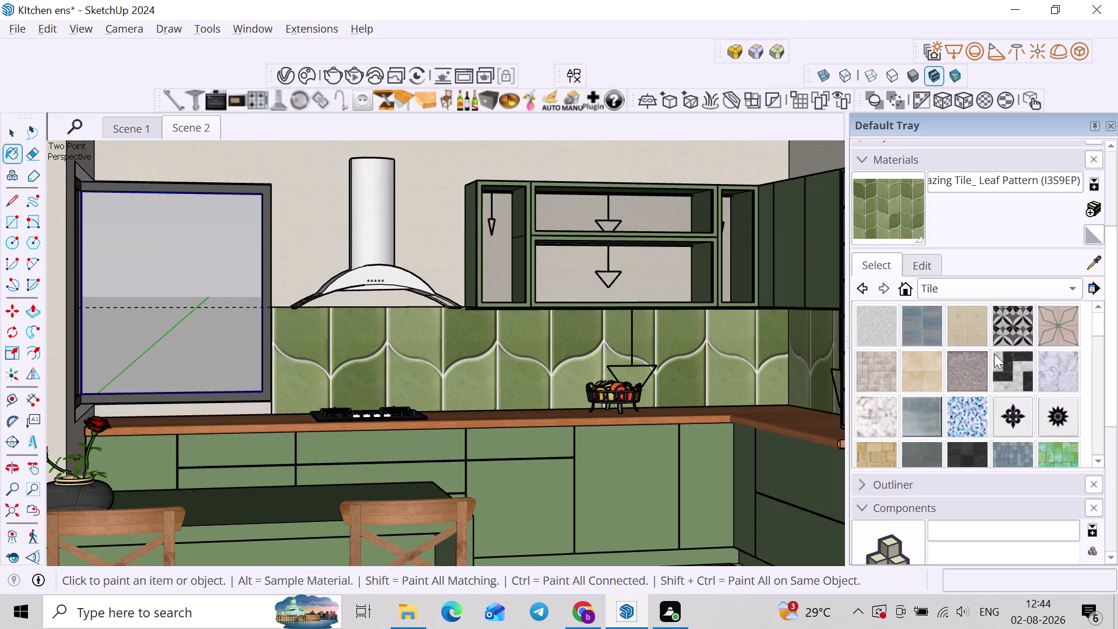
click(931, 265)
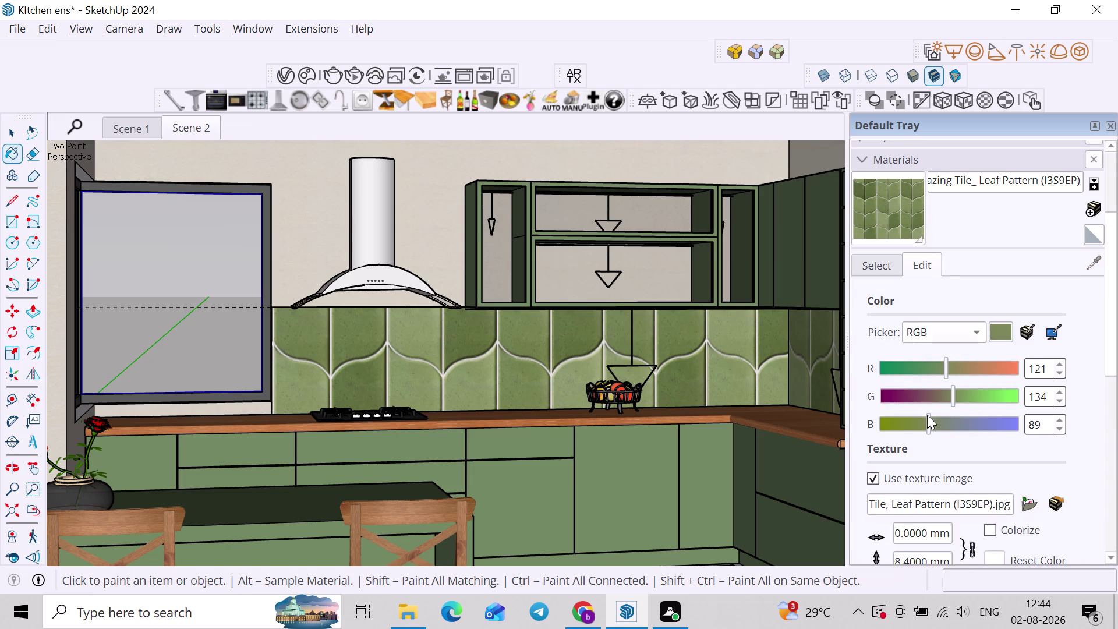
Set the leaf tile texture width to 1'.
scroll(down, 3)
double_click(924, 431)
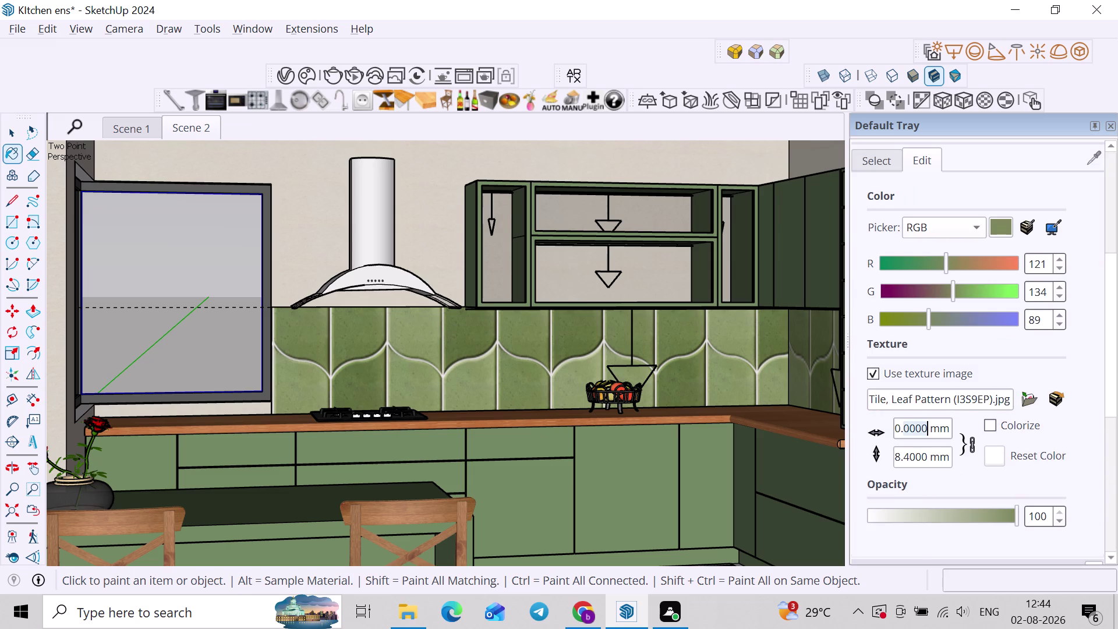
click(925, 431)
key(2)
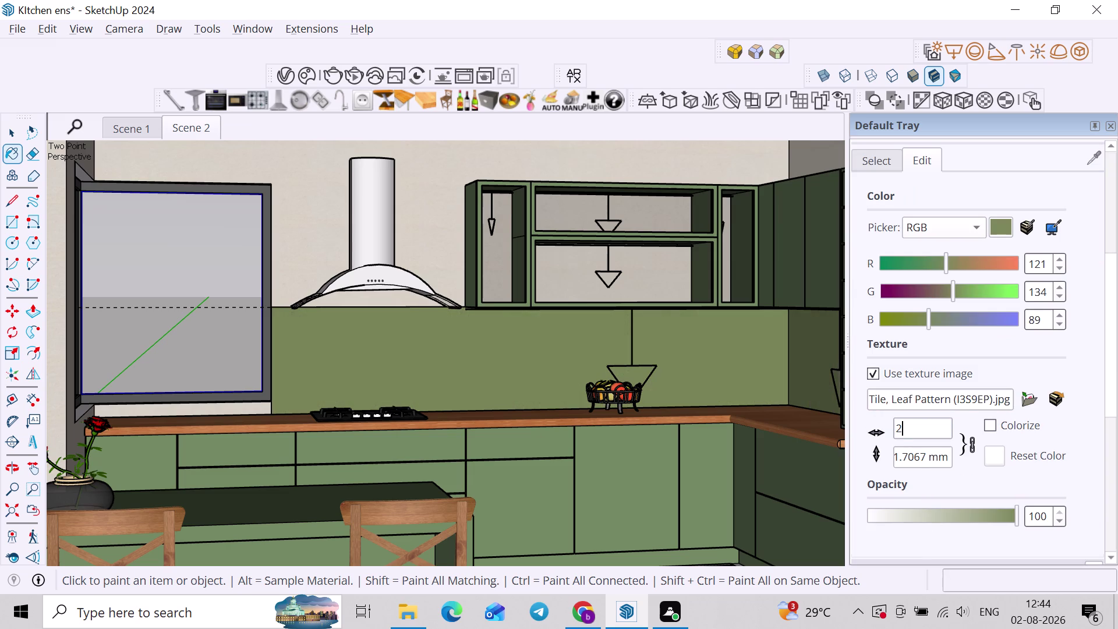
key(5)
key(BackSpace)
key(equal)
key(BackSpace)
key(BackSpace)
key(1)
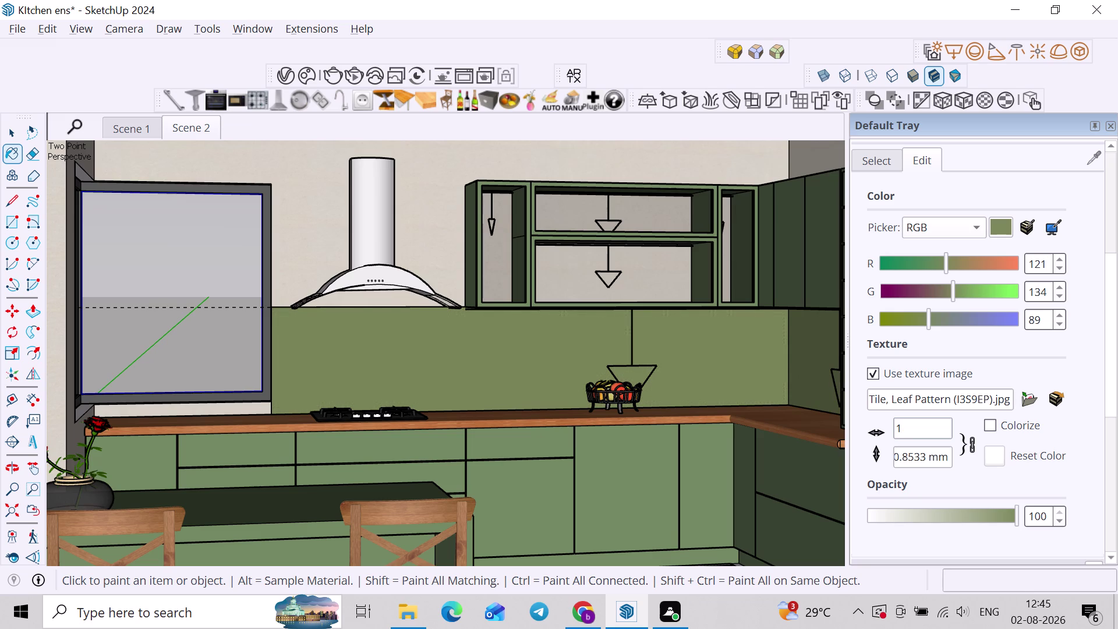
key(apostrophe)
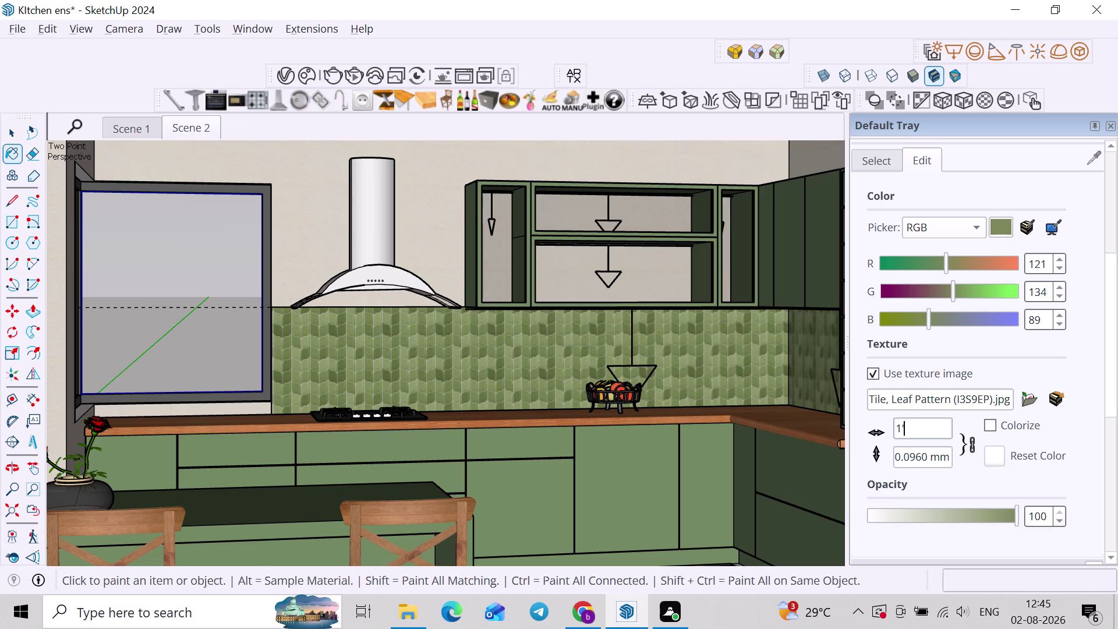
Center the backsplash in view and change the texture width to 2'.
triple_click(921, 460)
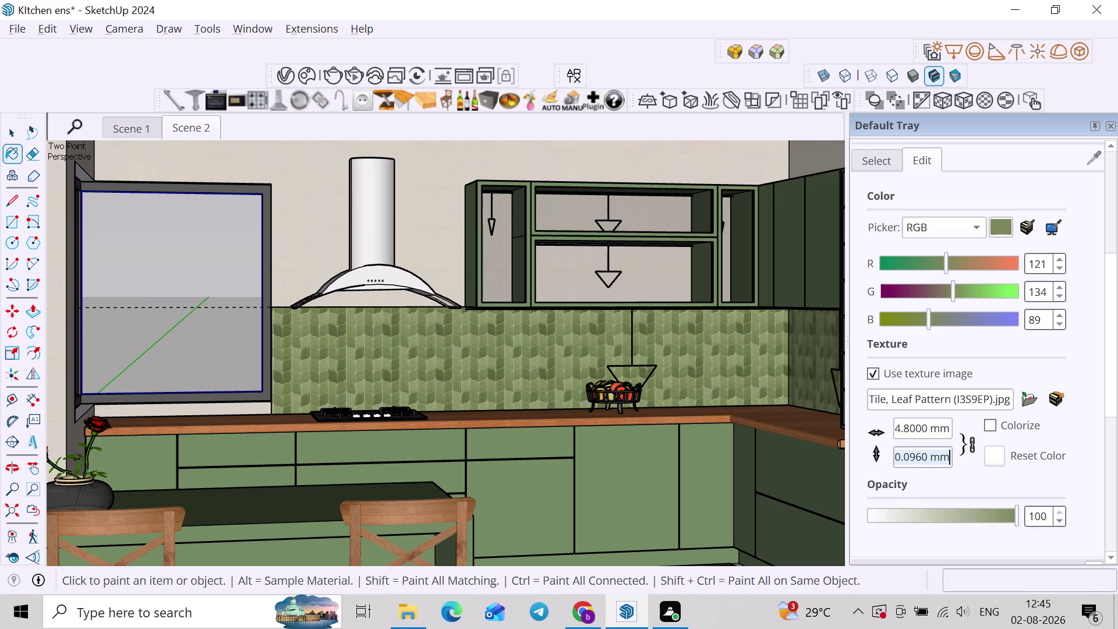
scroll(up, 3)
middle_drag(435, 362, 369, 376)
middle_drag(369, 376, 418, 354)
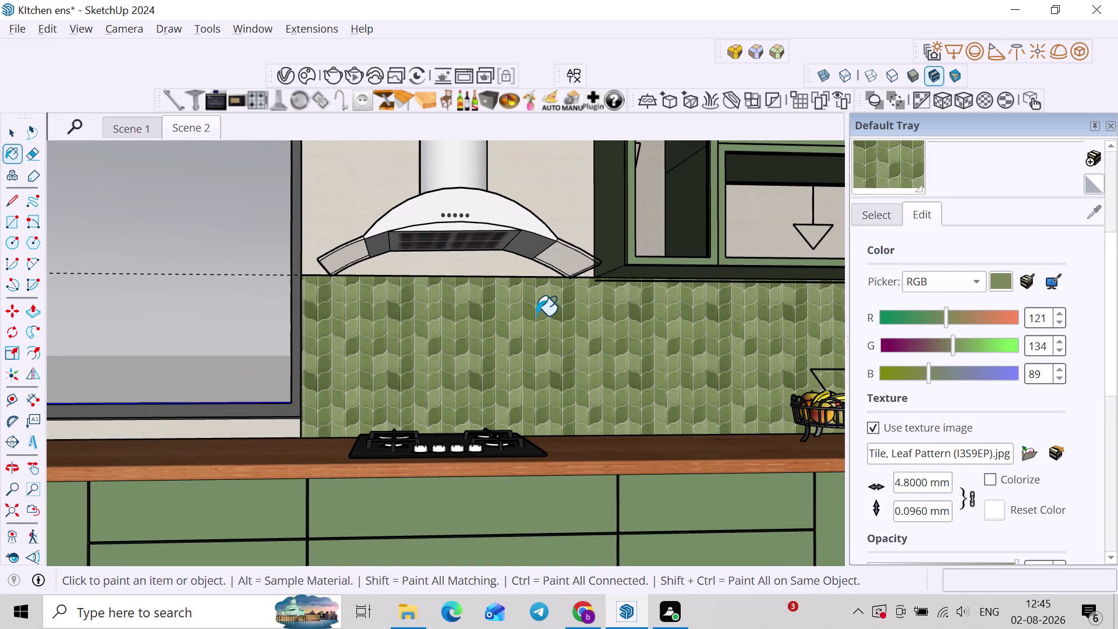
drag(940, 480, 825, 468)
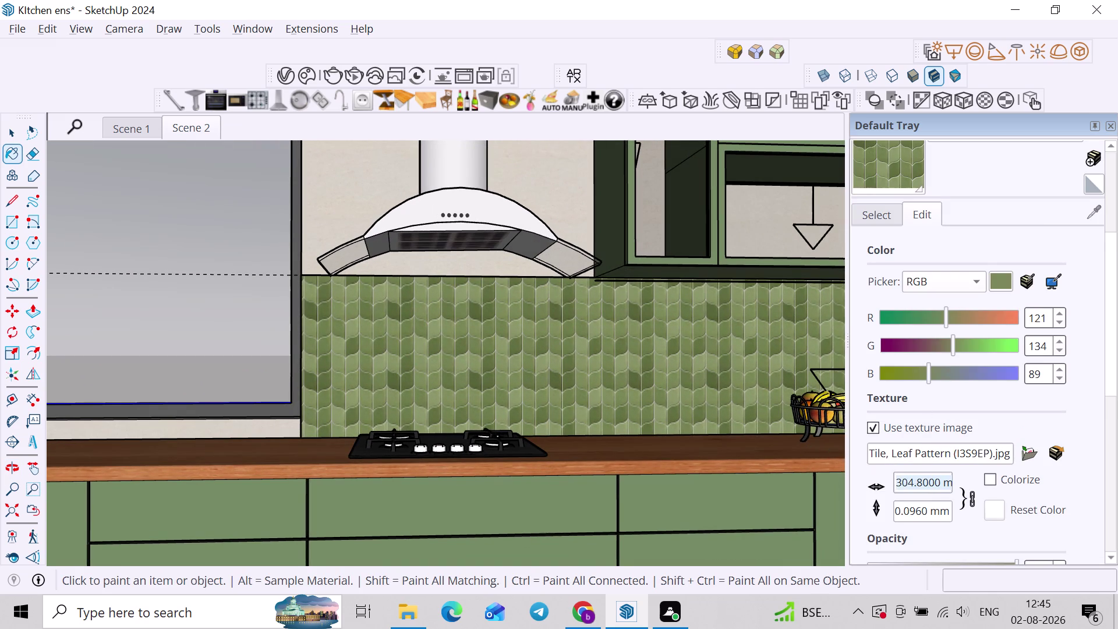
key(2)
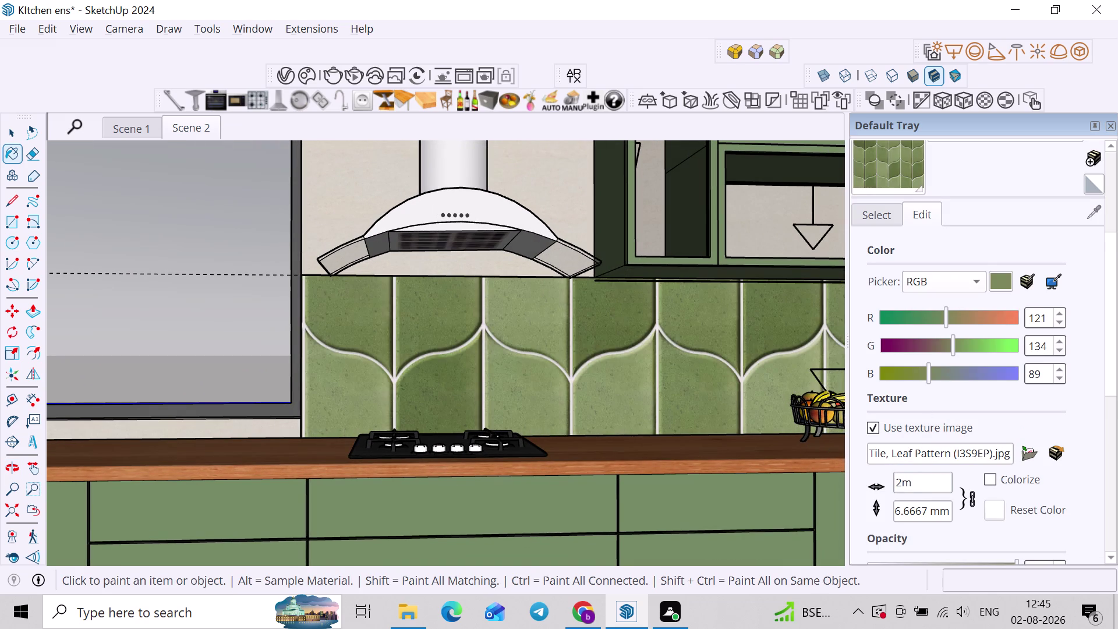
key(apostrophe)
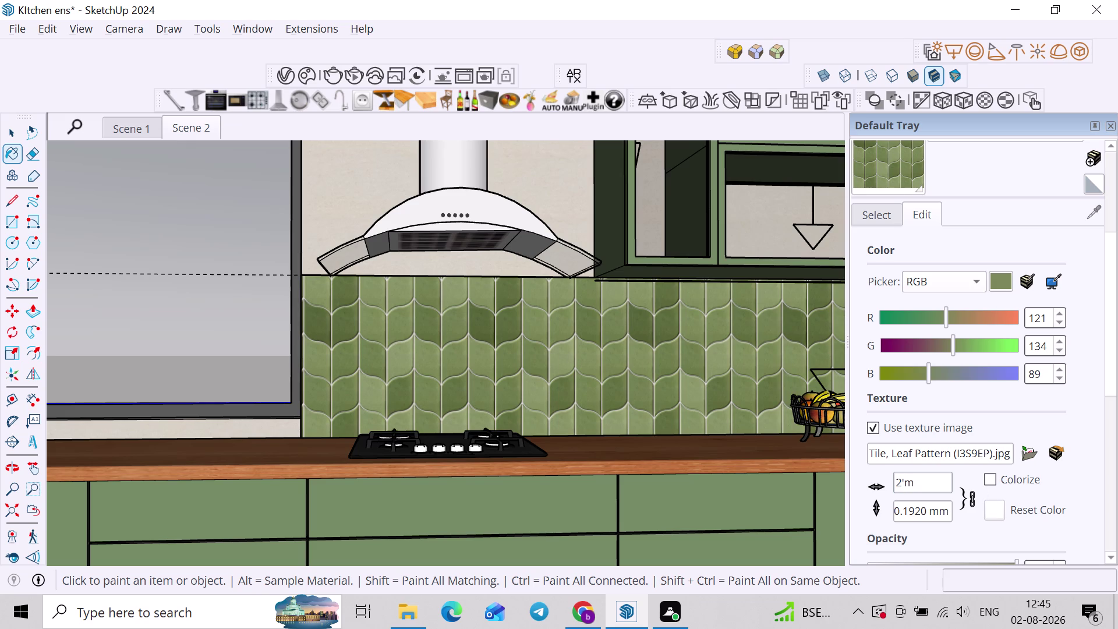
drag(928, 481, 847, 479)
text(2')
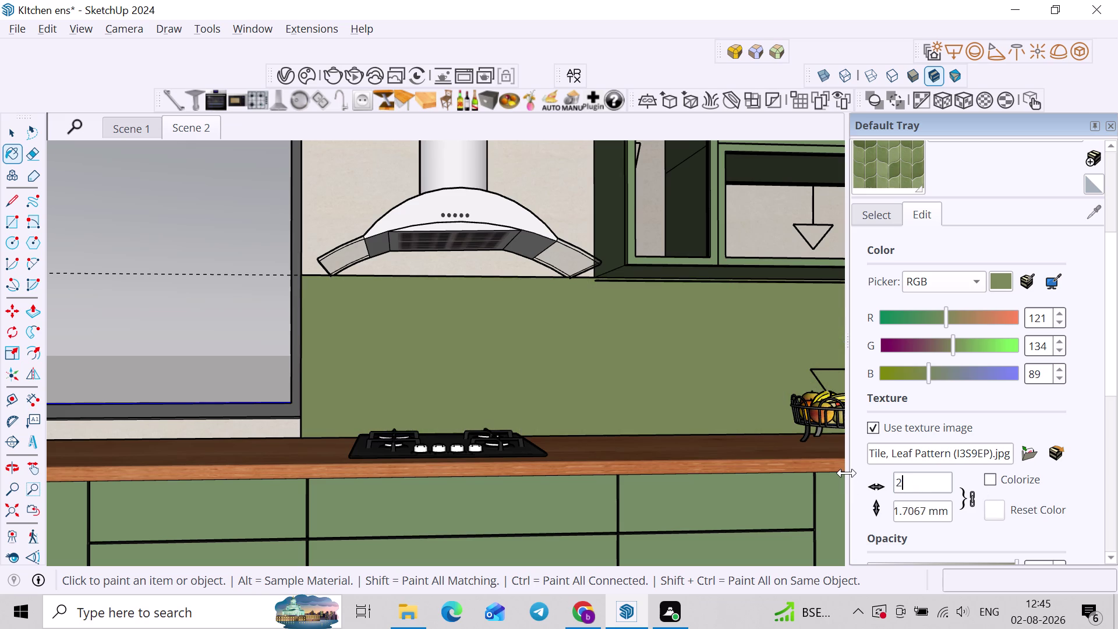
scroll(down, 3)
scroll(down, 3)
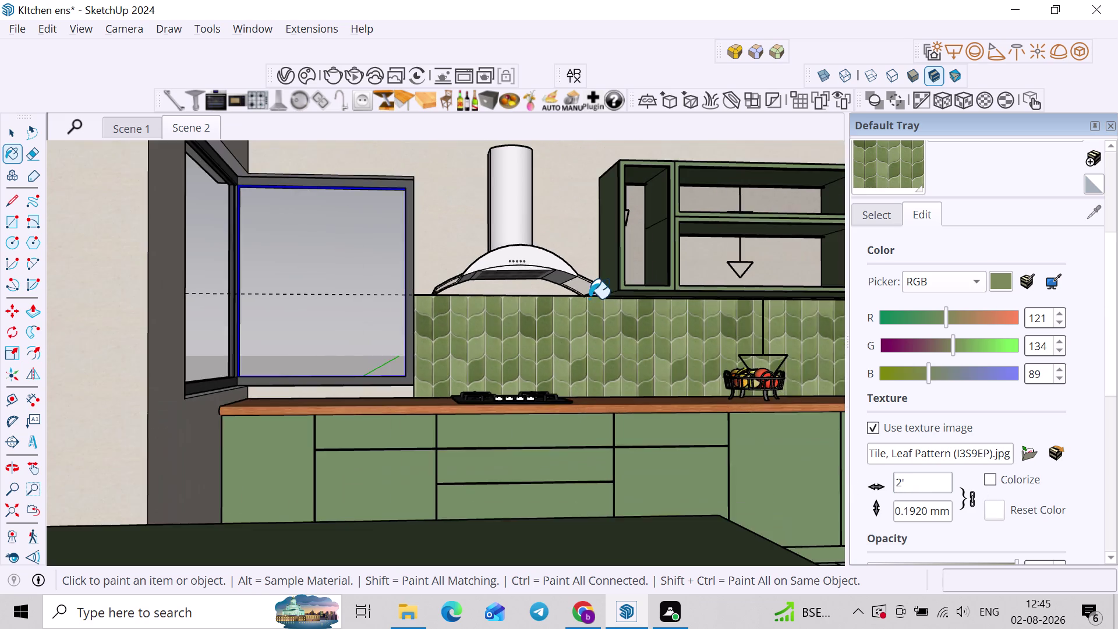
scroll(down, 3)
key(space)
Undo the leaf tile accidentally painted on the window, then start a V-Ray test render.
click(396, 319)
key(space)
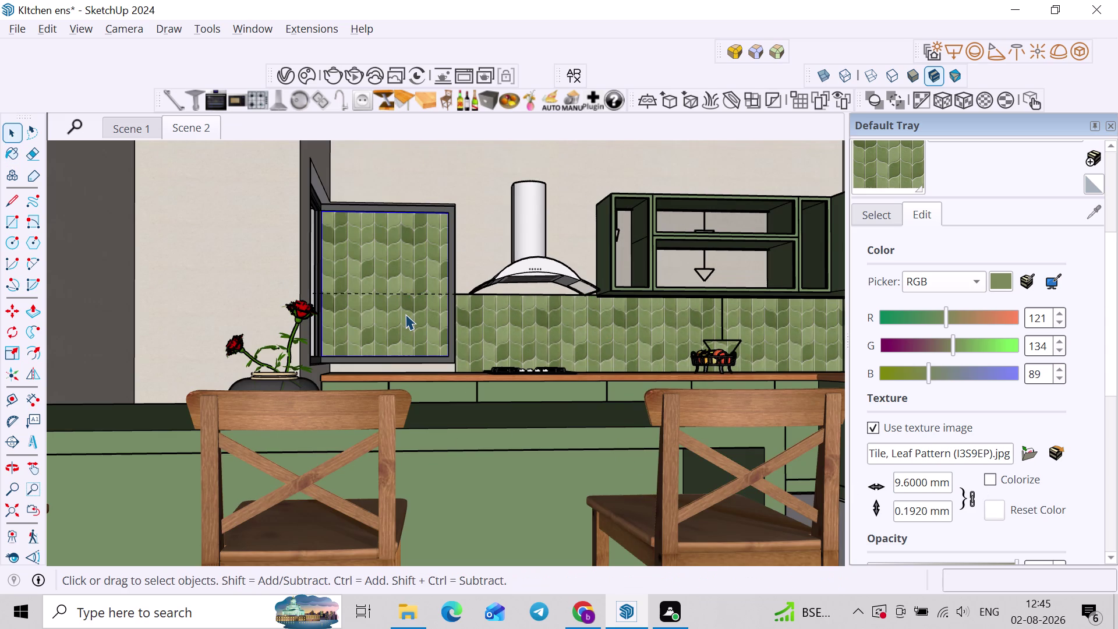
key(ctrl+z)
key(space)
click(410, 301)
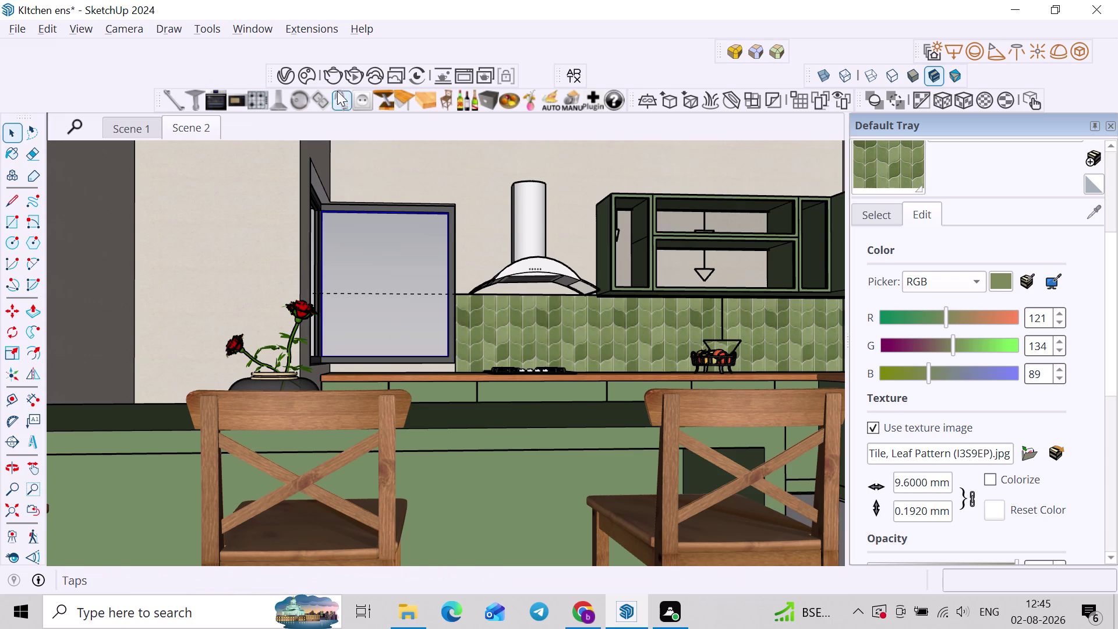
click(359, 74)
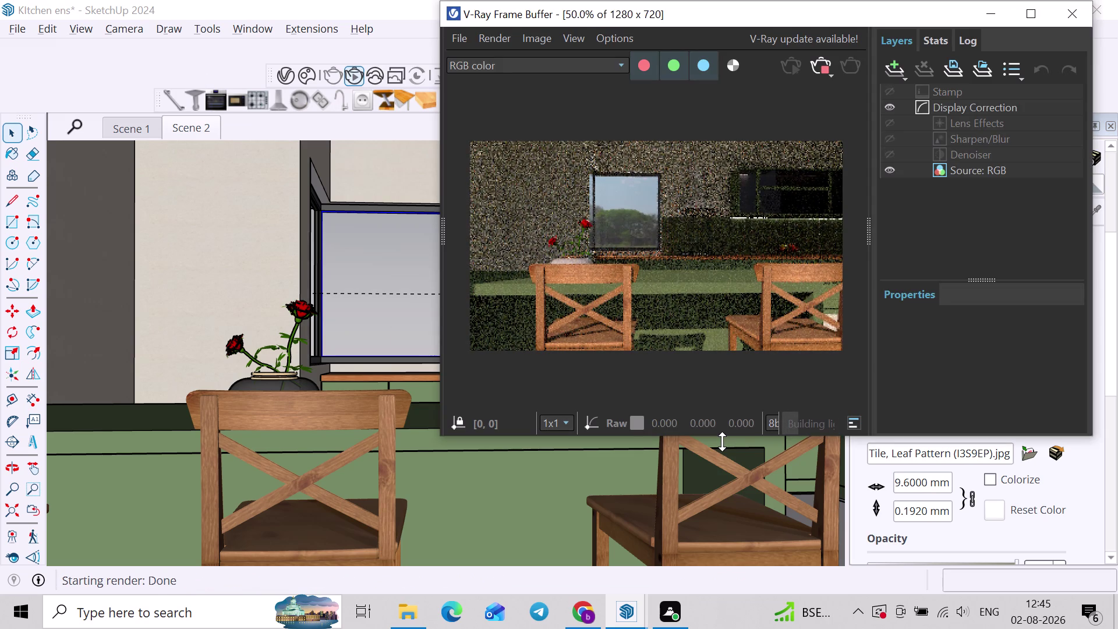
scroll(up, 3)
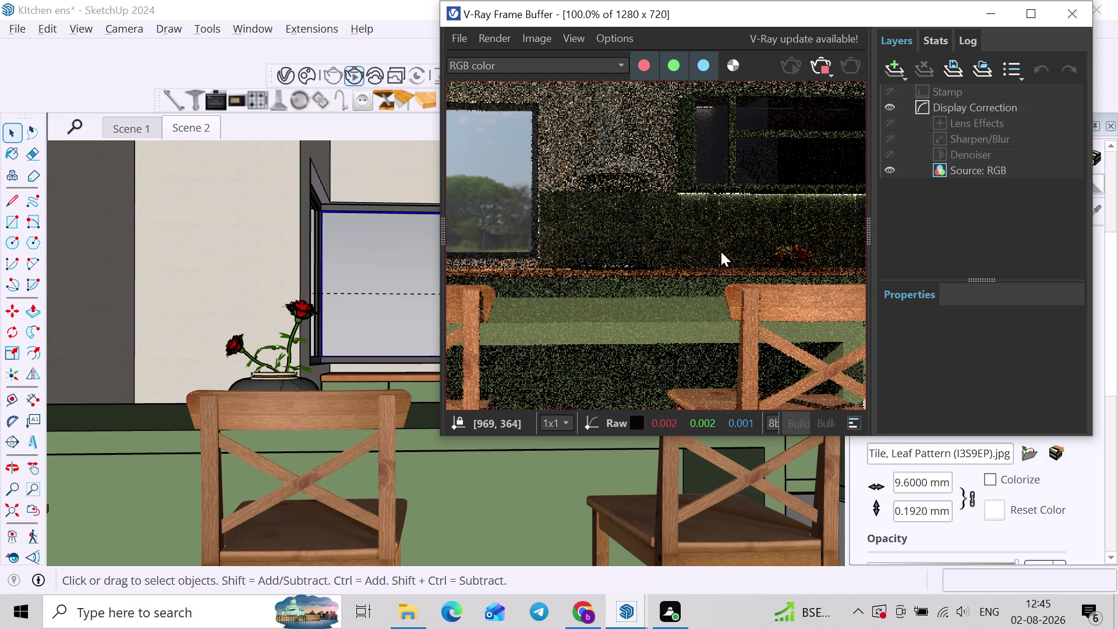
middle_drag(721, 251, 661, 293)
scroll(up, 3)
scroll(down, 3)
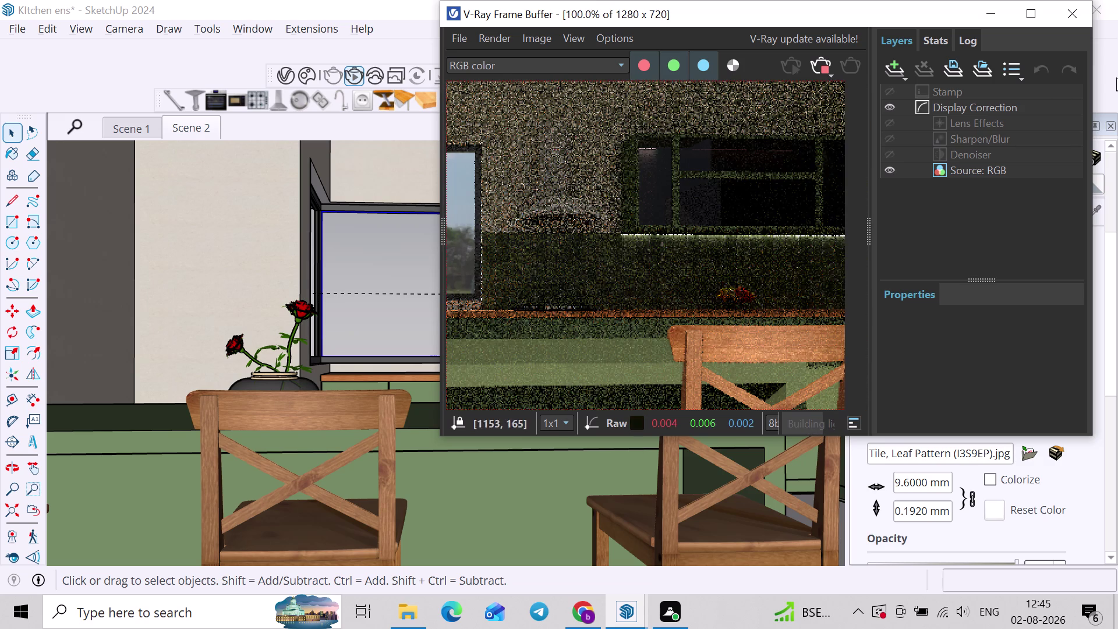
click(824, 69)
click(1075, 11)
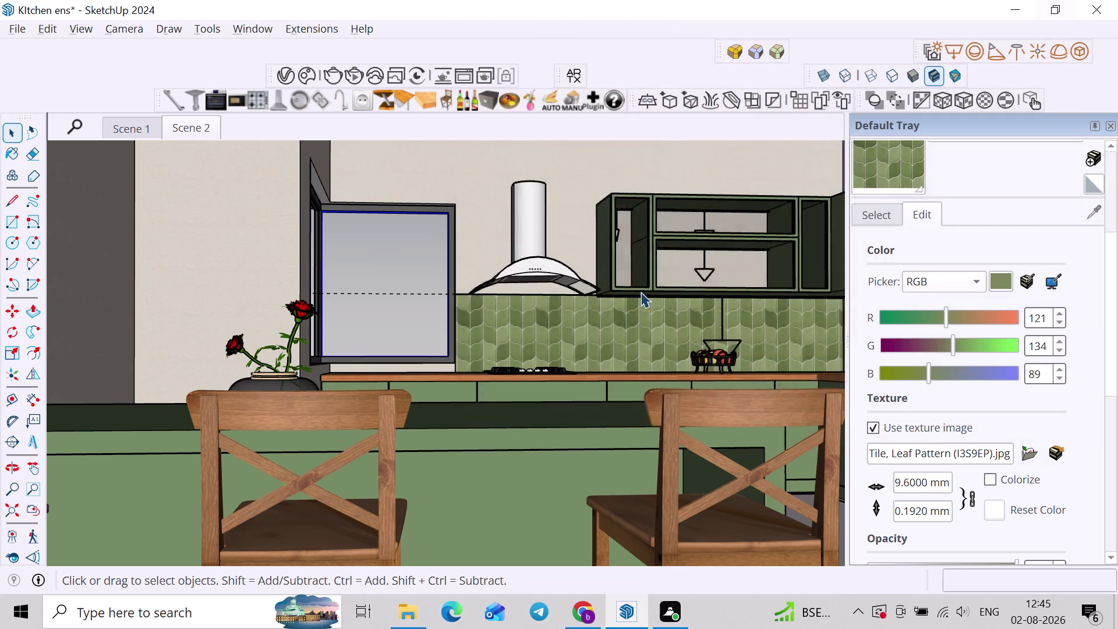
Draw a rectangular V-Ray light just under the kitchen ceiling.
scroll(down, 3)
click(348, 240)
middle_drag(436, 251, 357, 267)
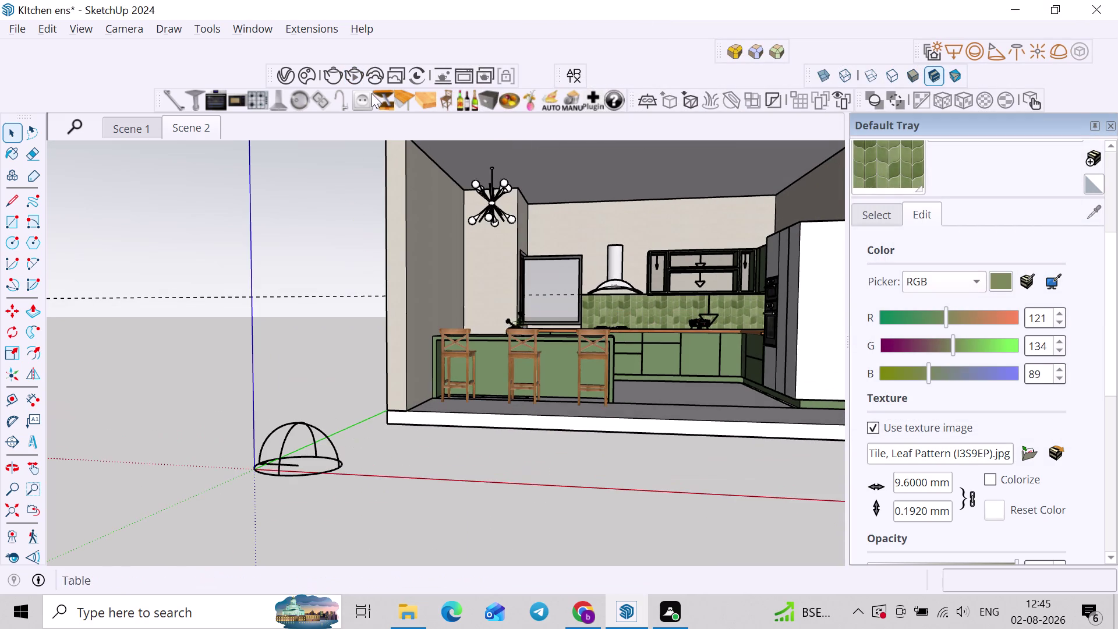
click(962, 43)
scroll(down, 3)
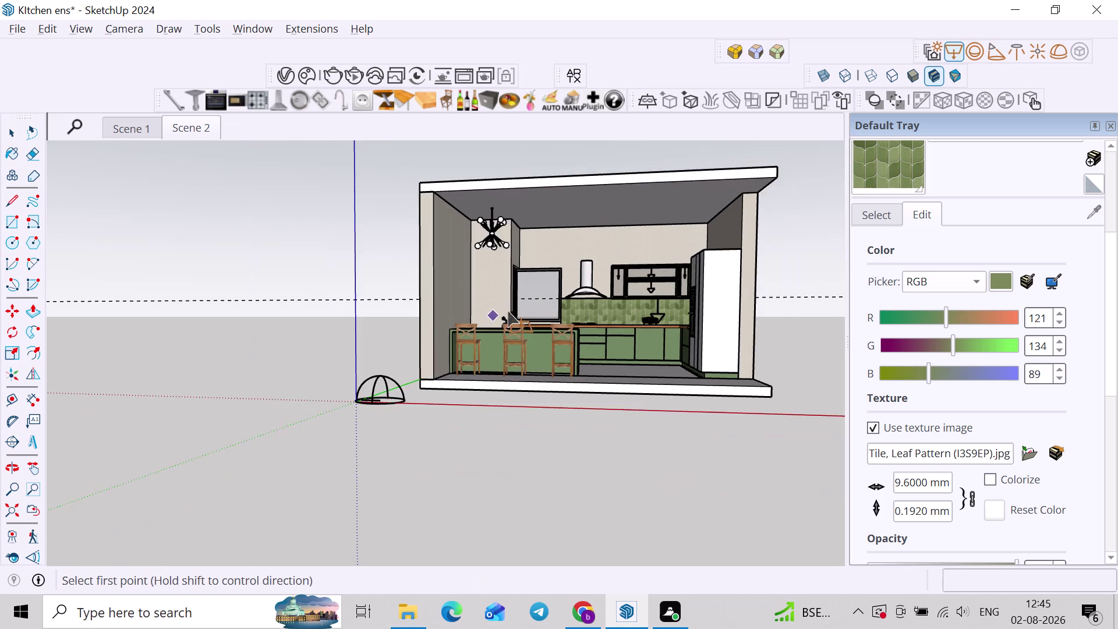
scroll(up, 3)
click(526, 230)
scroll(down, 3)
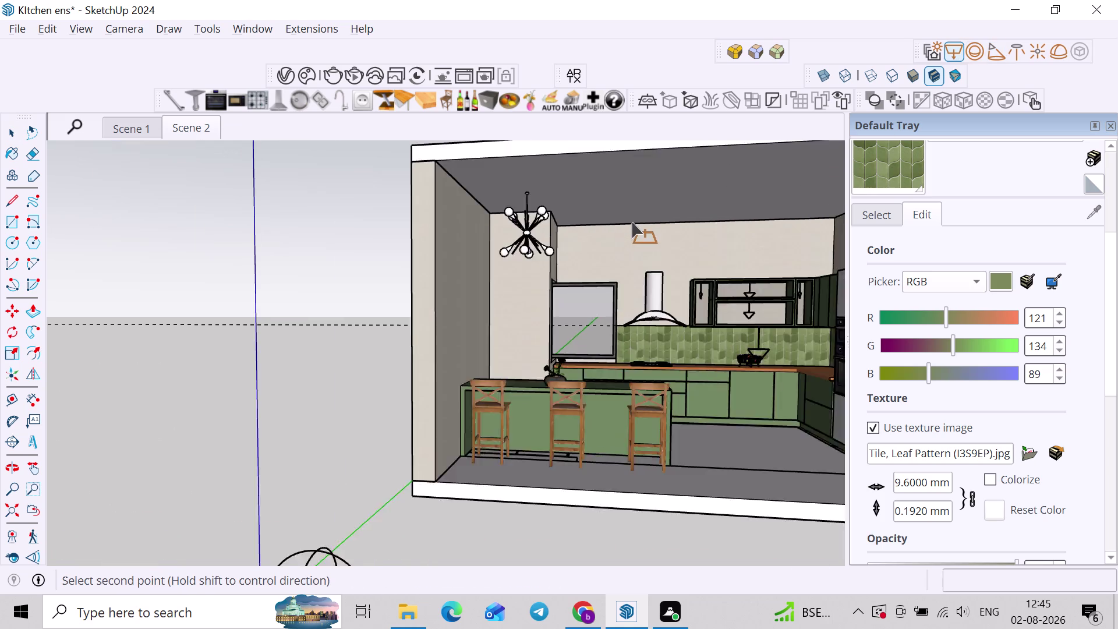
scroll(down, 3)
middle_drag(657, 217, 553, 269)
scroll(up, 3)
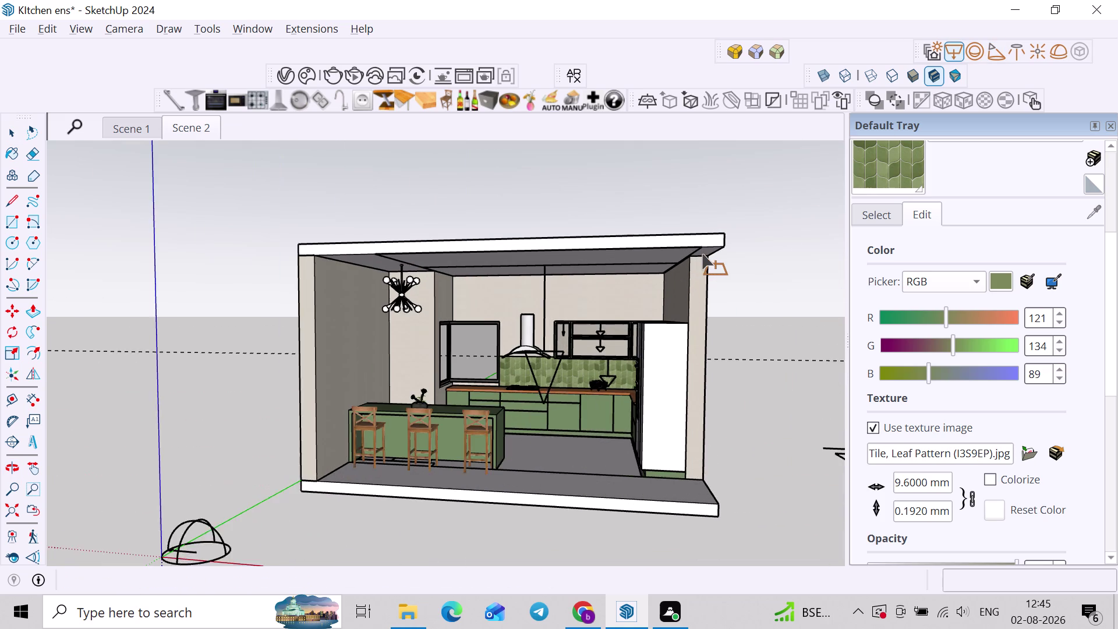
scroll(up, 3)
click(693, 256)
middle_drag(670, 279, 694, 242)
scroll(up, 3)
Select the ceiling light and scale it wider to fit the room.
key(space)
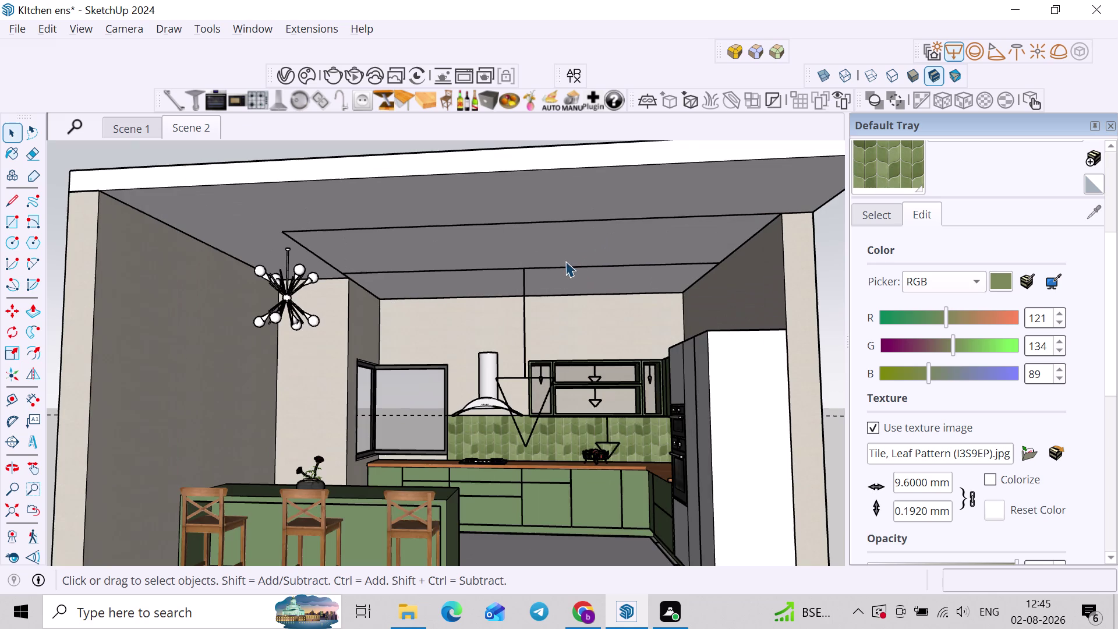
scroll(up, 3)
click(552, 271)
click(524, 273)
key(s)
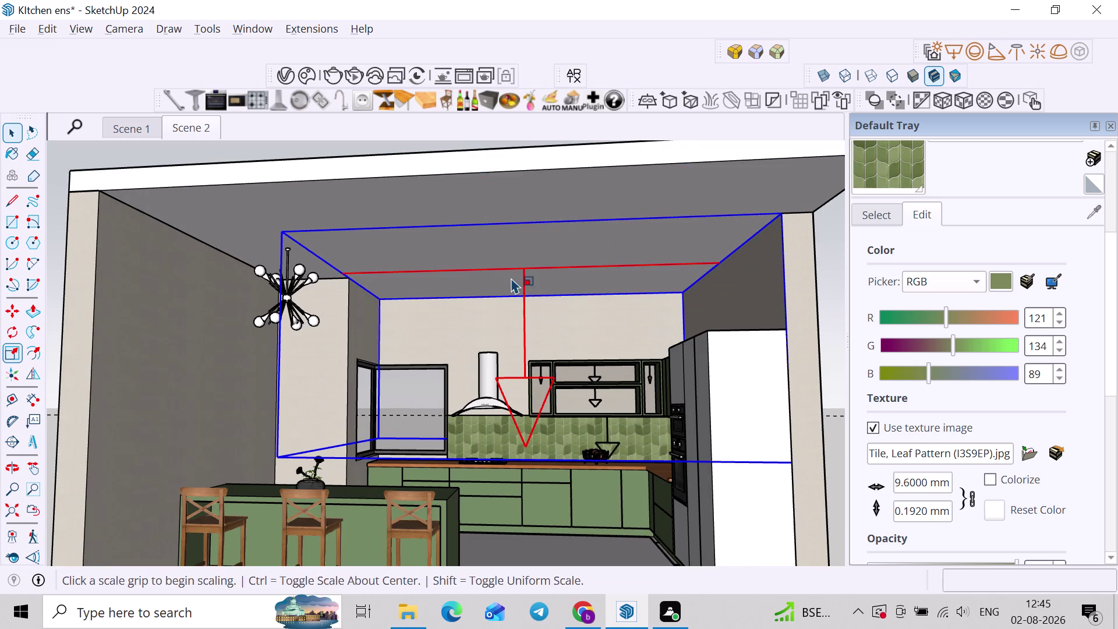
middle_drag(513, 281, 553, 283)
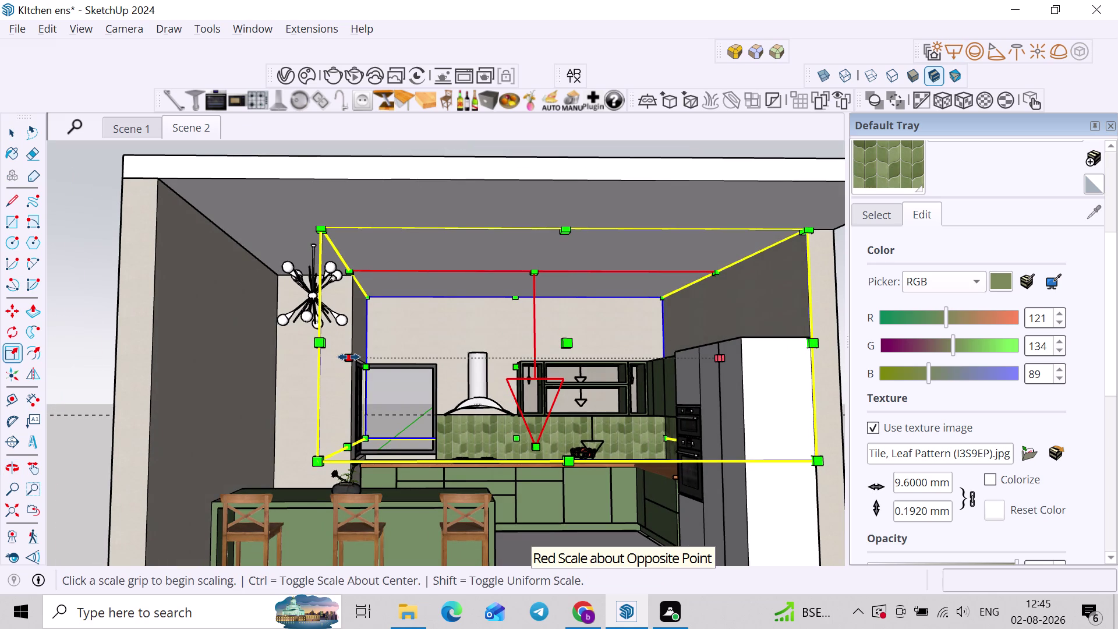
click(349, 357)
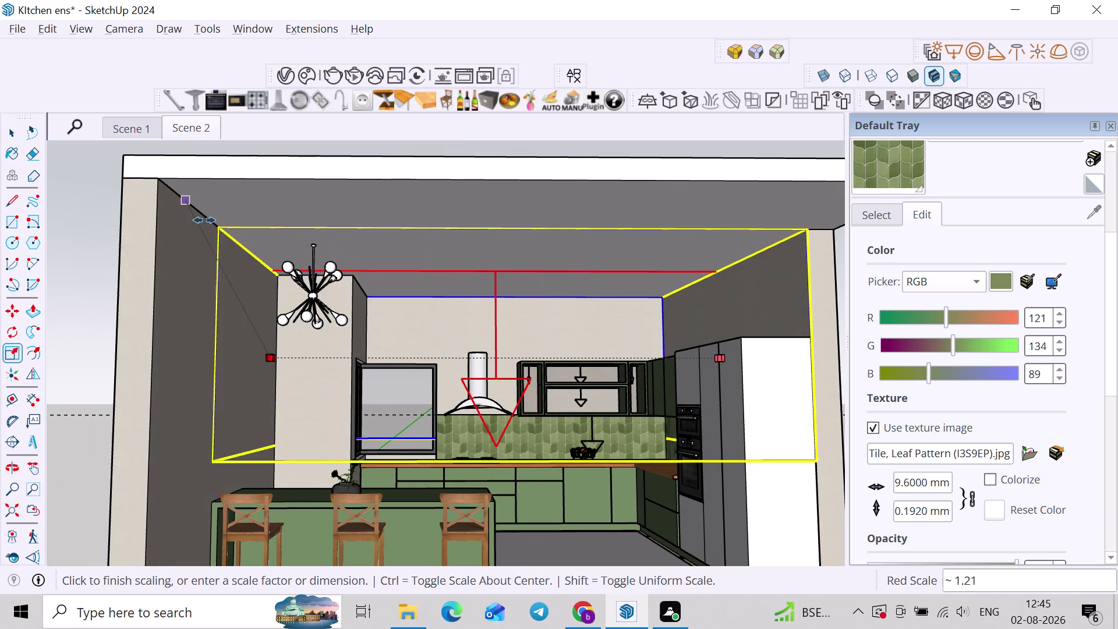
click(363, 286)
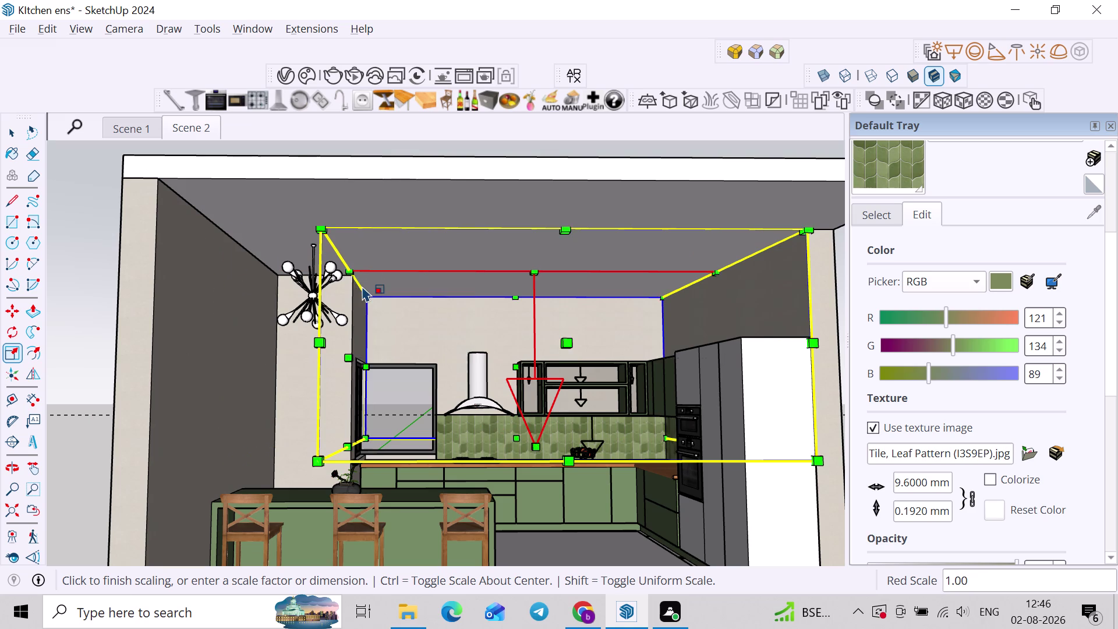
scroll(down, 3)
middle_drag(390, 291, 393, 242)
middle_drag(422, 264, 340, 273)
Move a copy of the ceiling light into the ceiling corner.
key(space)
click(592, 268)
click(733, 295)
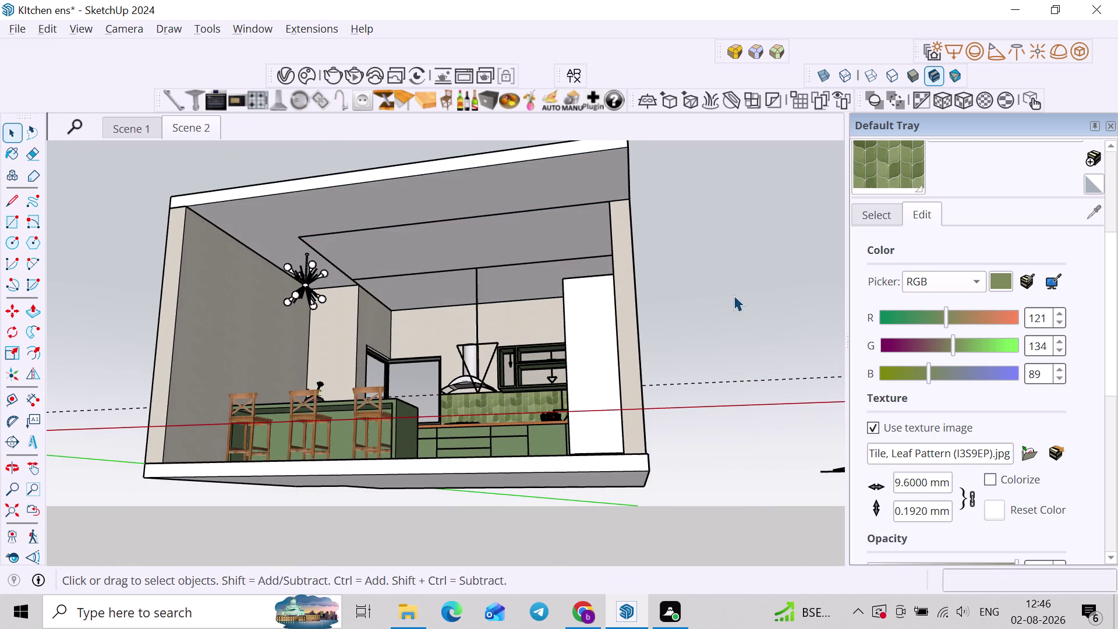
click(463, 268)
middle_drag(484, 275, 505, 288)
key(m)
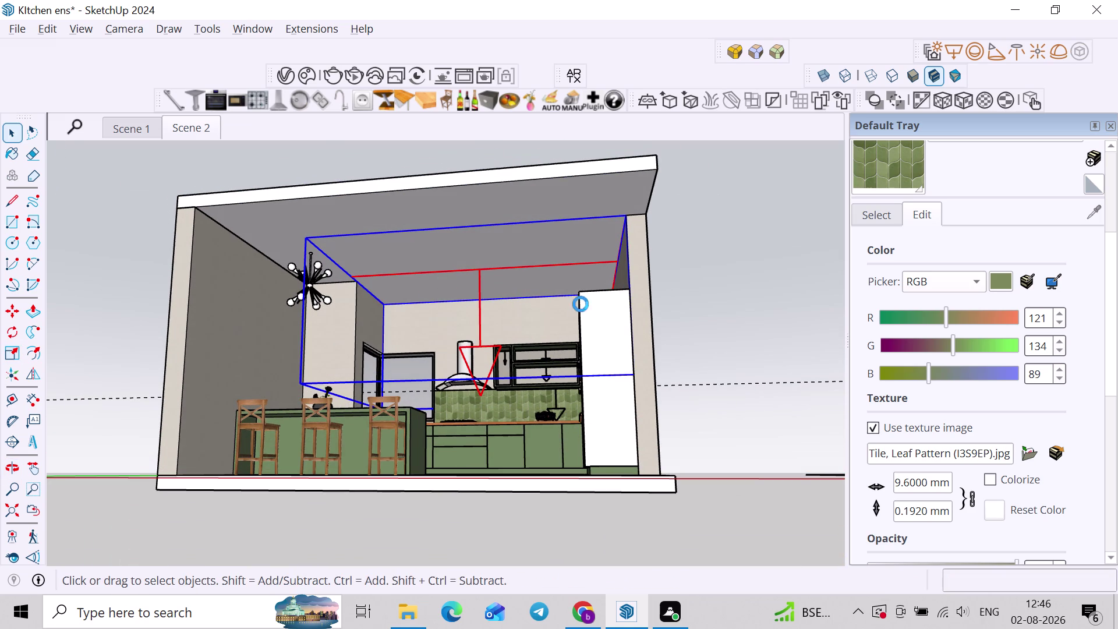
middle_drag(581, 312, 692, 371)
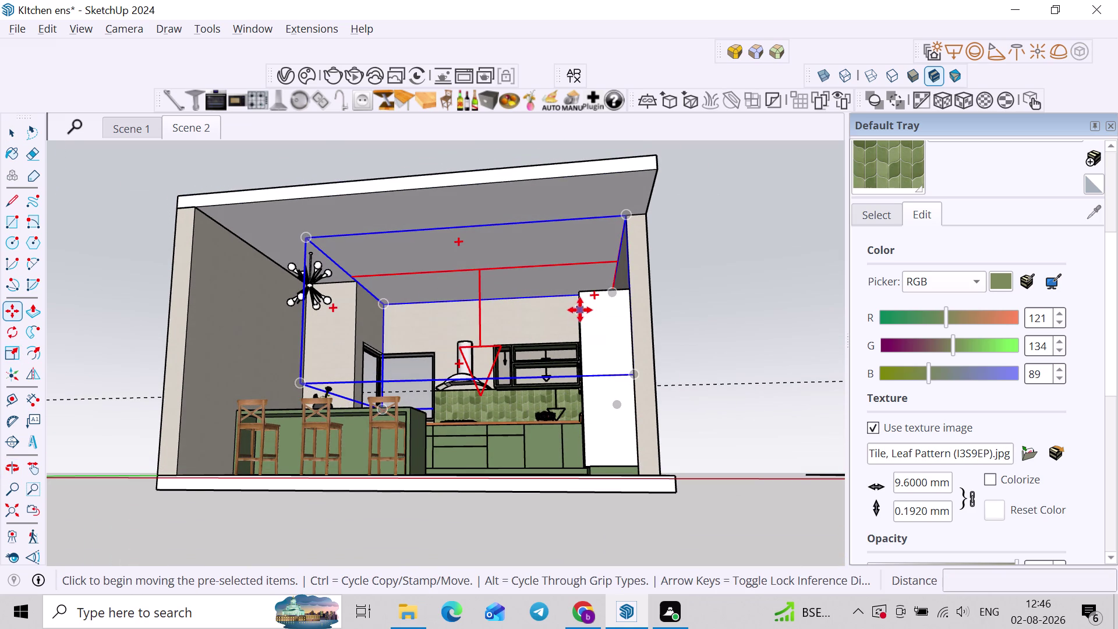
key(ctrl+s)
middle_drag(538, 319, 650, 365)
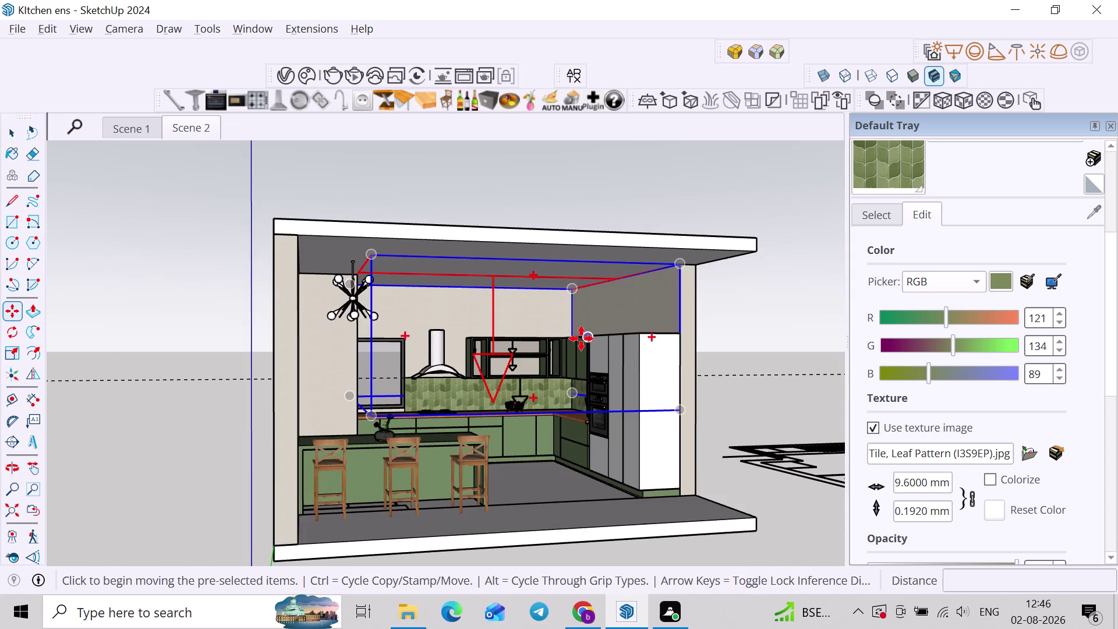
scroll(up, 3)
click(575, 270)
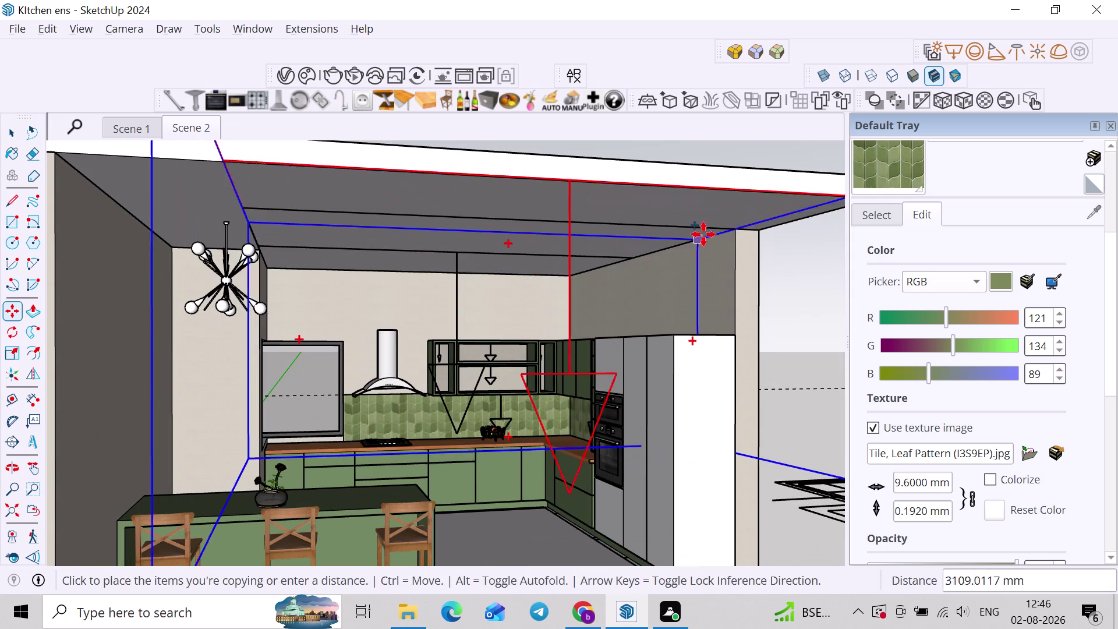
scroll(down, 3)
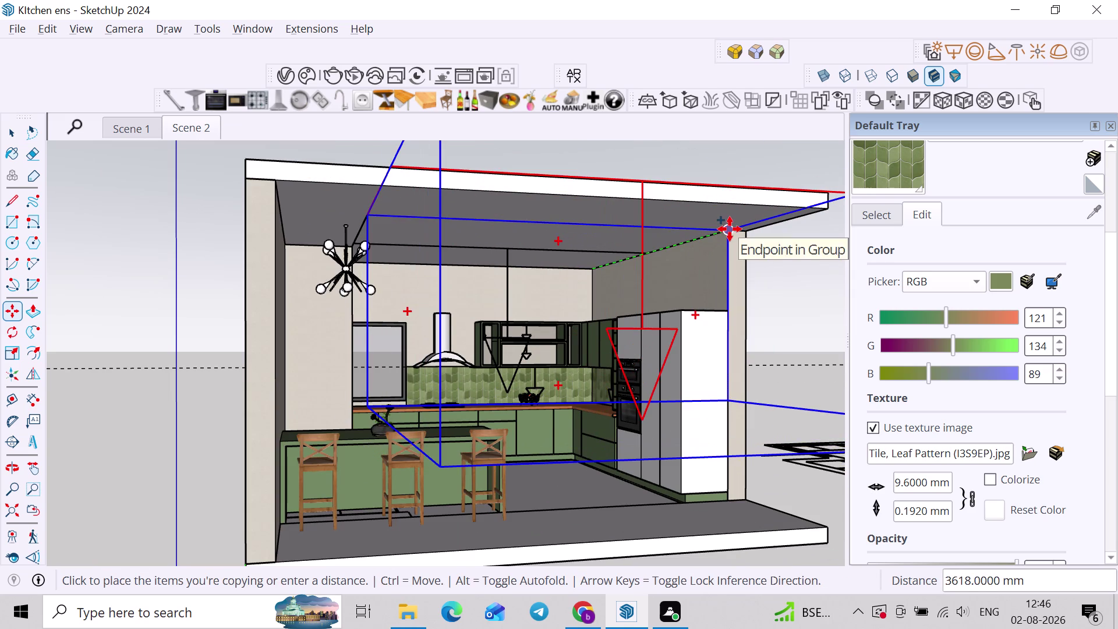
click(730, 229)
scroll(down, 3)
middle_drag(698, 263, 464, 283)
Shrink the copied light, then stretch it sideways.
key(space)
key(s)
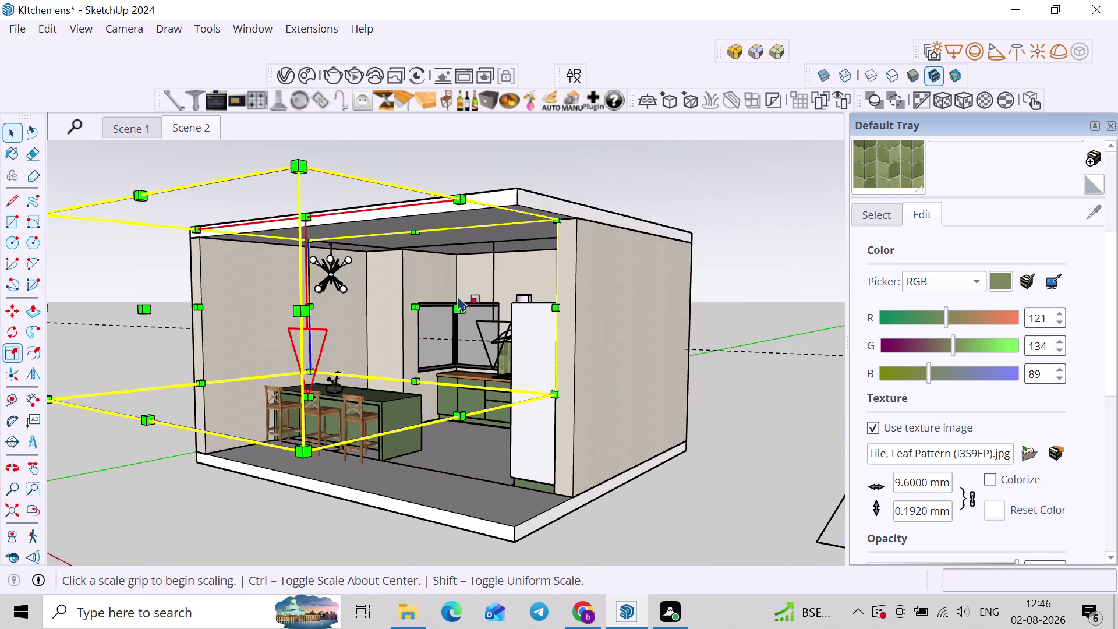
click(144, 310)
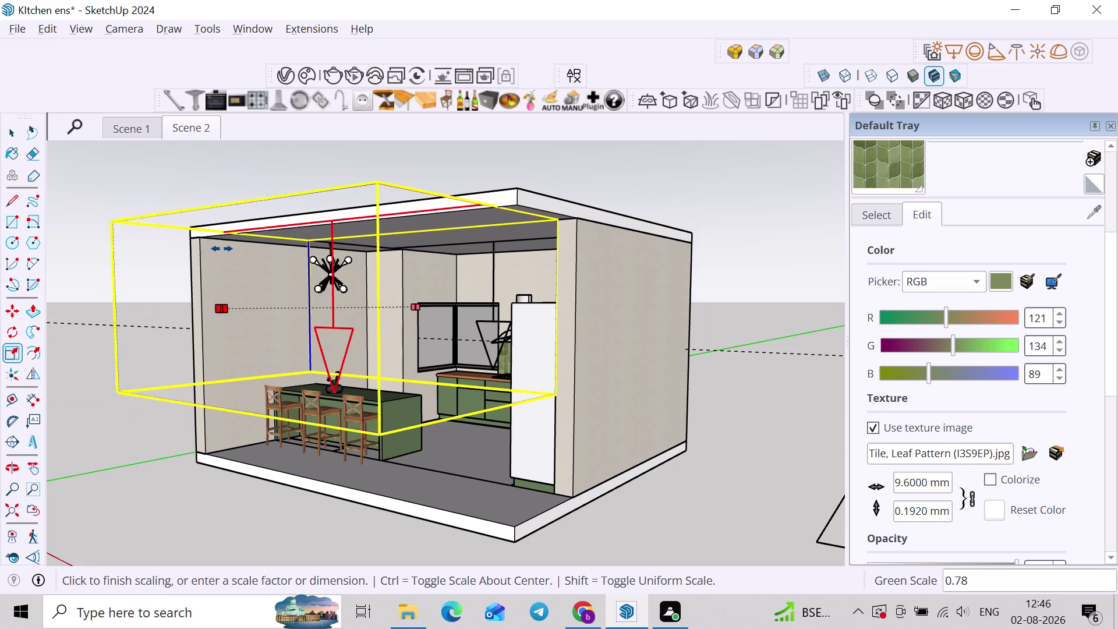
click(205, 251)
middle_drag(241, 269, 275, 268)
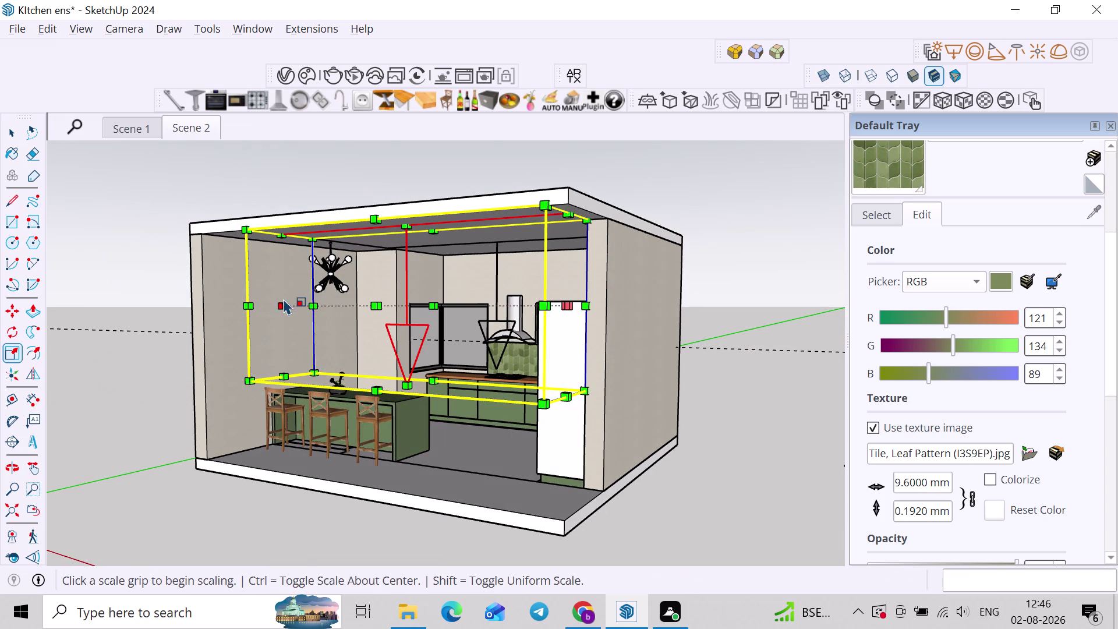
click(285, 307)
click(261, 293)
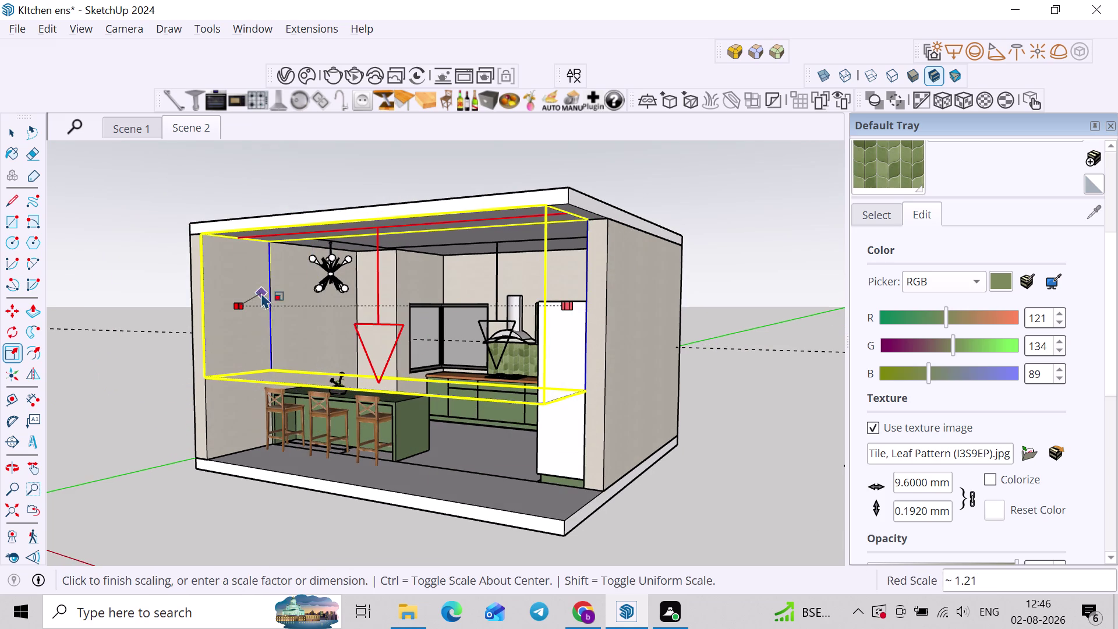
scroll(down, 3)
middle_drag(265, 299, 256, 357)
middle_drag(294, 336, 202, 347)
Restore the Scene 1 interior camera view of the kitchen.
key(space)
click(559, 338)
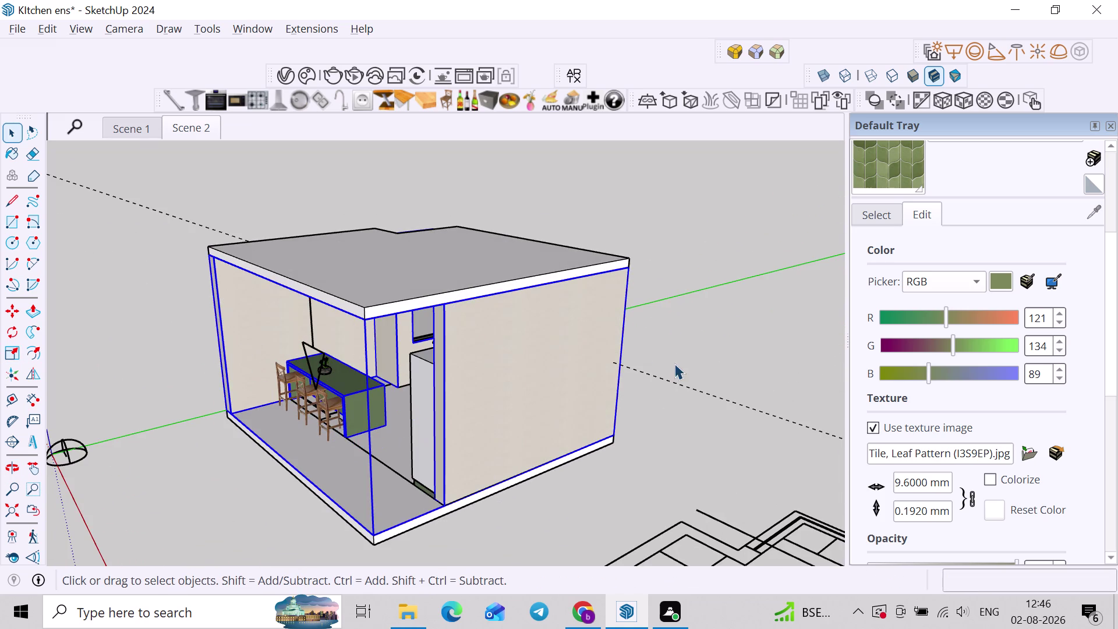
click(676, 363)
click(139, 130)
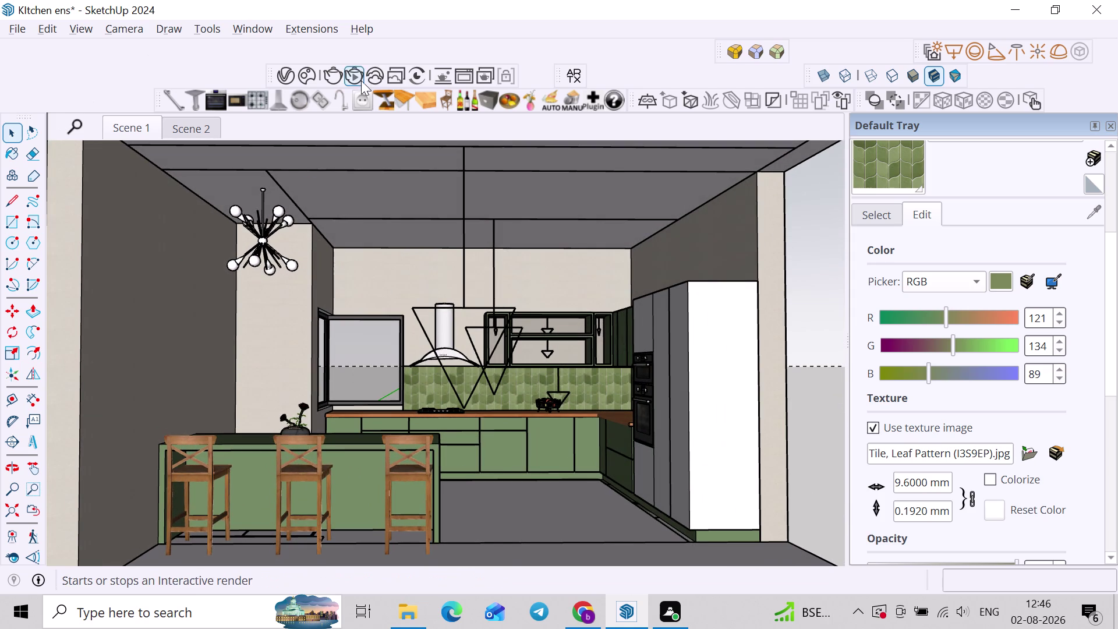
Run a V-Ray interactive test render of Scene 1, then open the V-Ray Asset Editor.
click(353, 67)
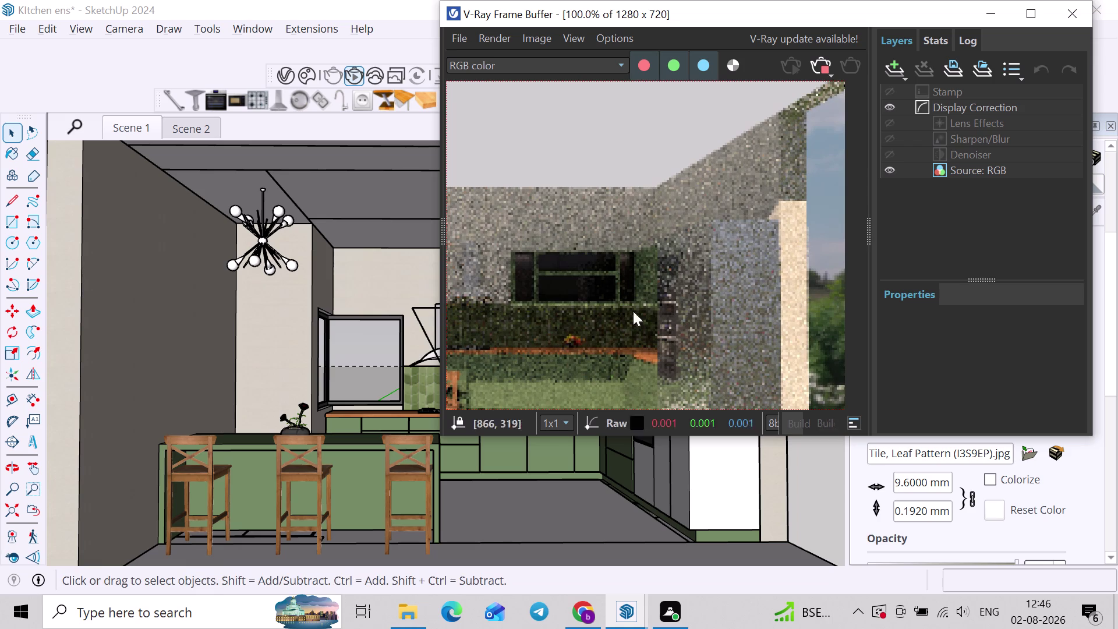
scroll(down, 3)
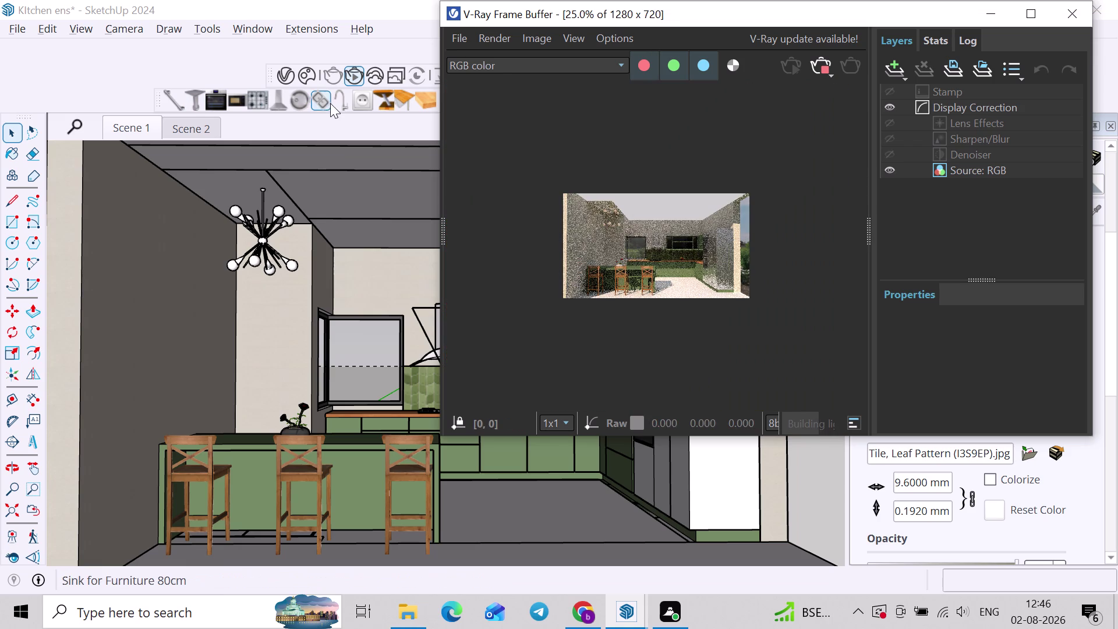
click(290, 75)
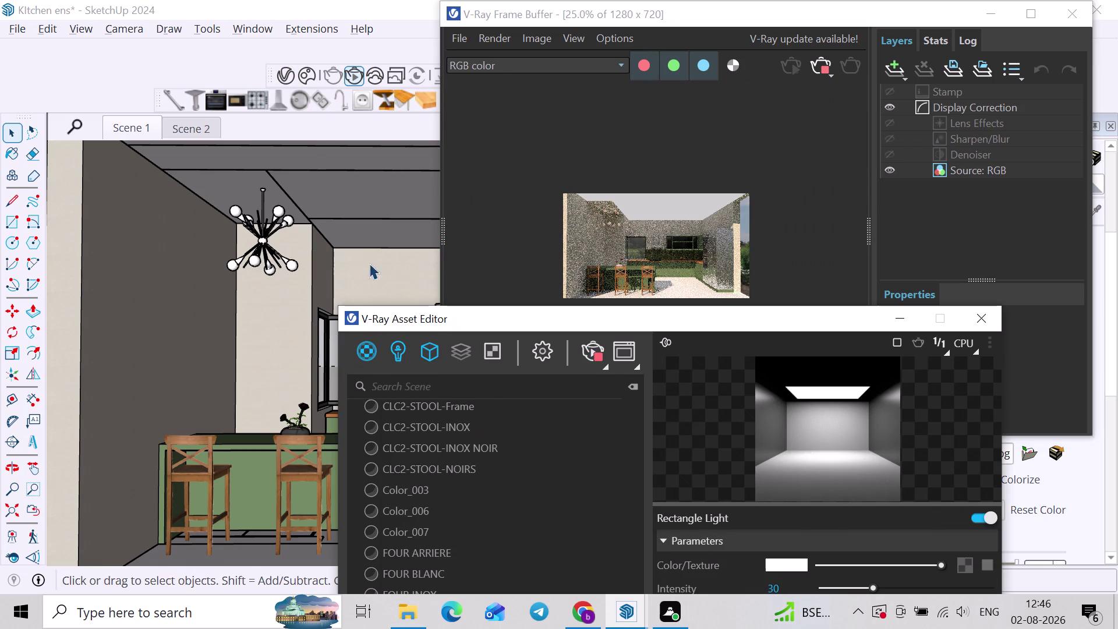
Make the Rectangle Light invisible and stop it affecting specular and reflections.
drag(429, 326, 402, 89)
click(368, 116)
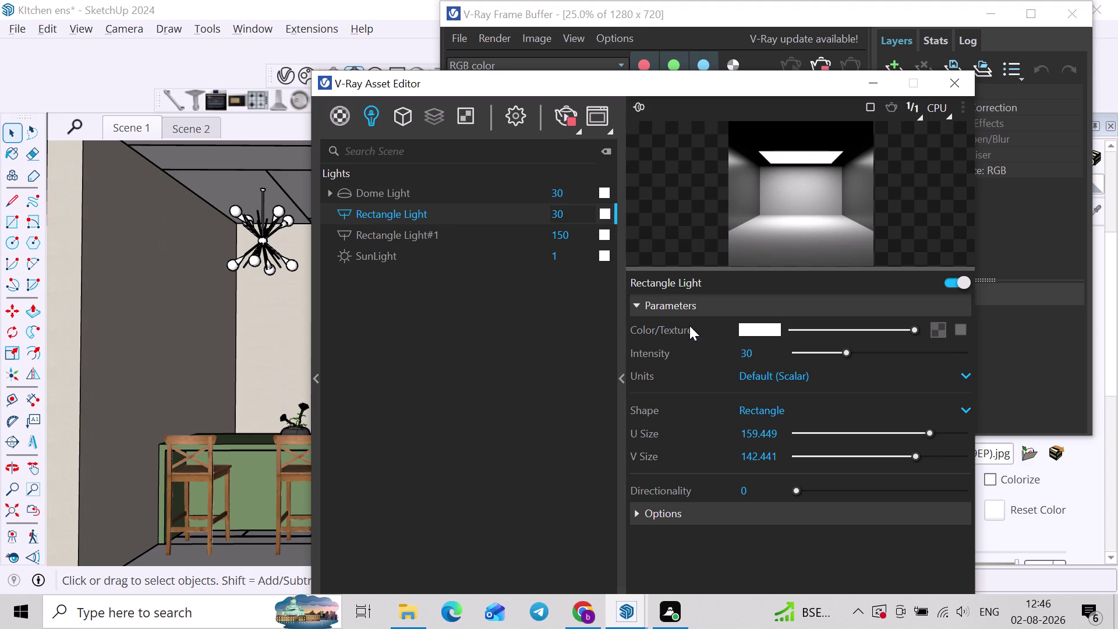
click(712, 519)
click(740, 537)
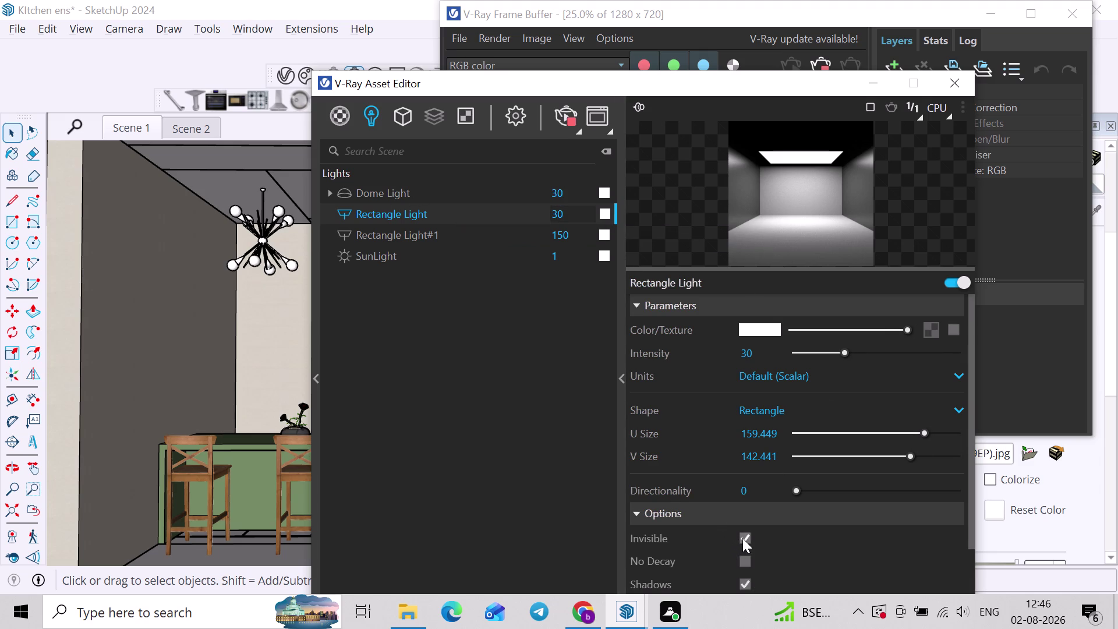
scroll(down, 3)
click(749, 532)
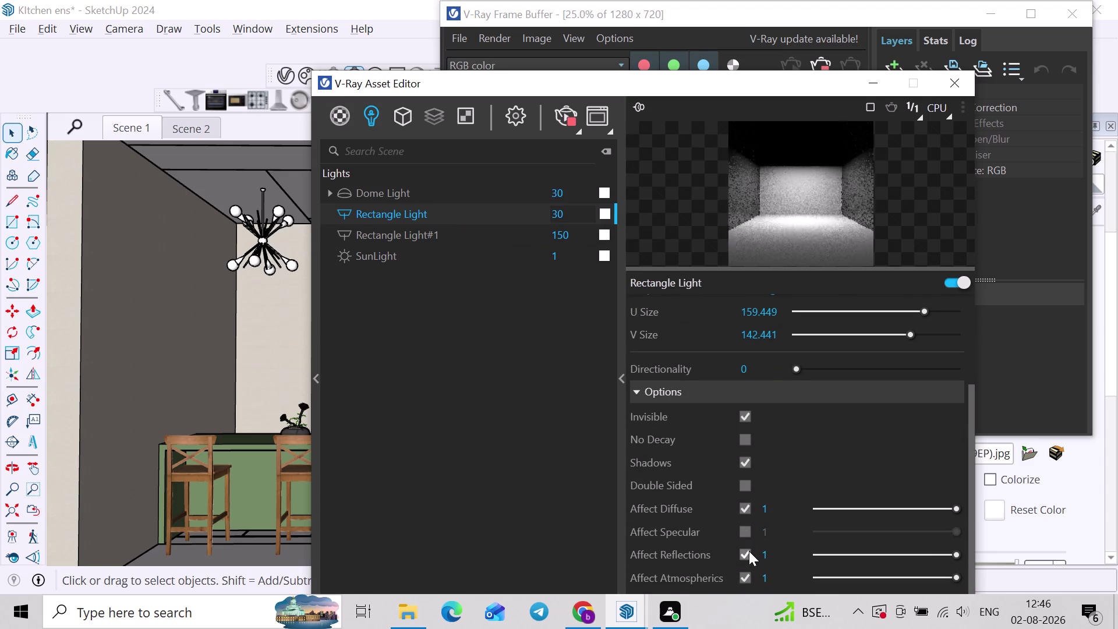
click(749, 552)
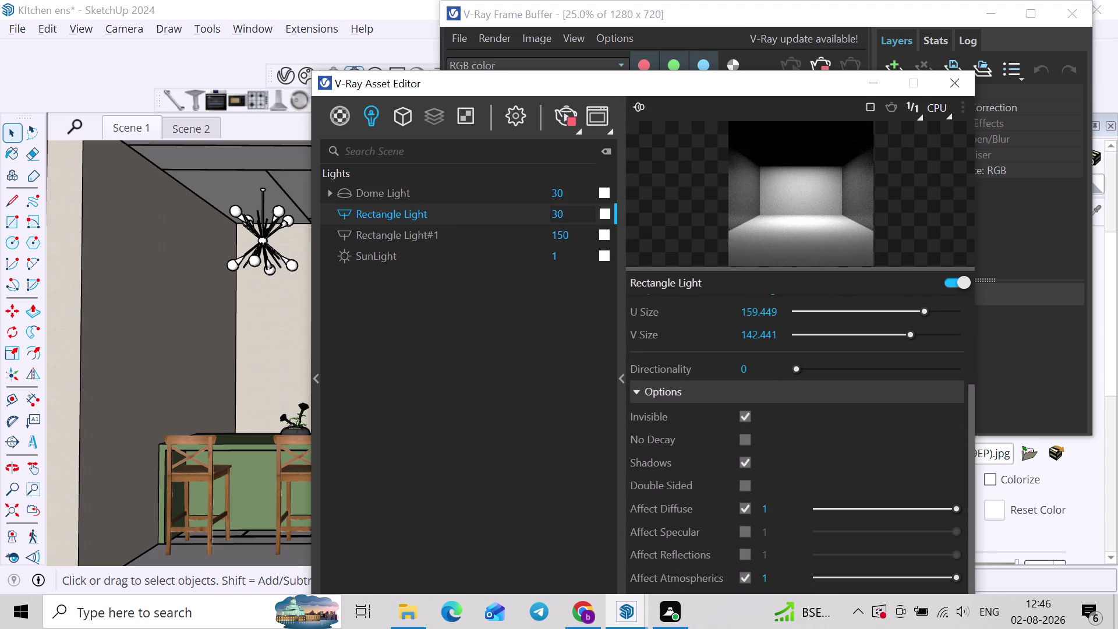
Set the SunLight intensity to 0.
drag(749, 79, 402, 195)
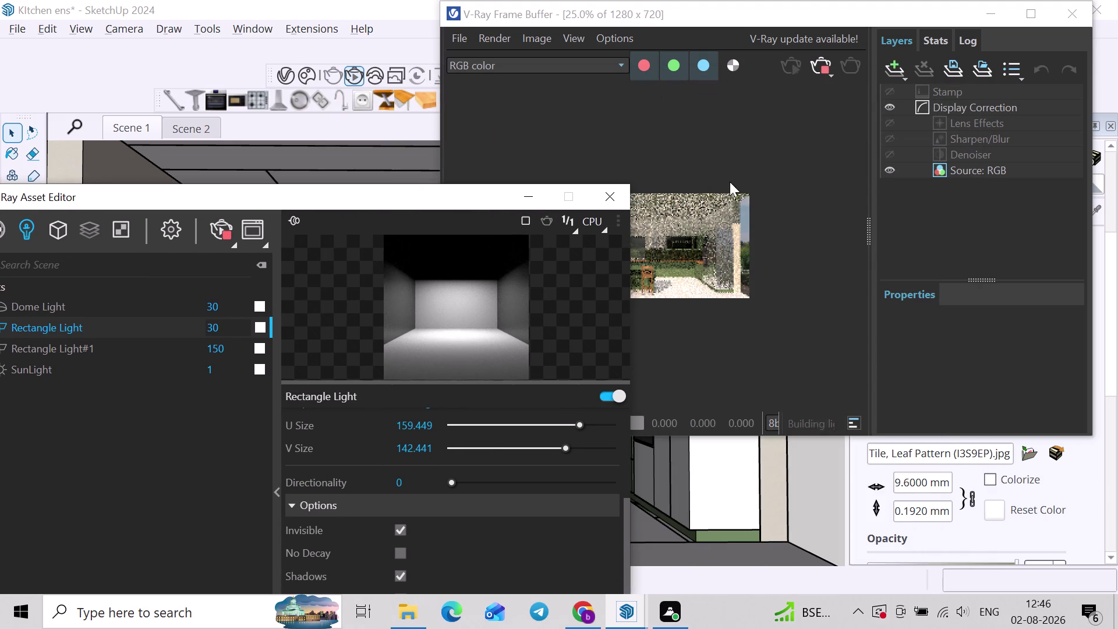
scroll(up, 3)
scroll(down, 3)
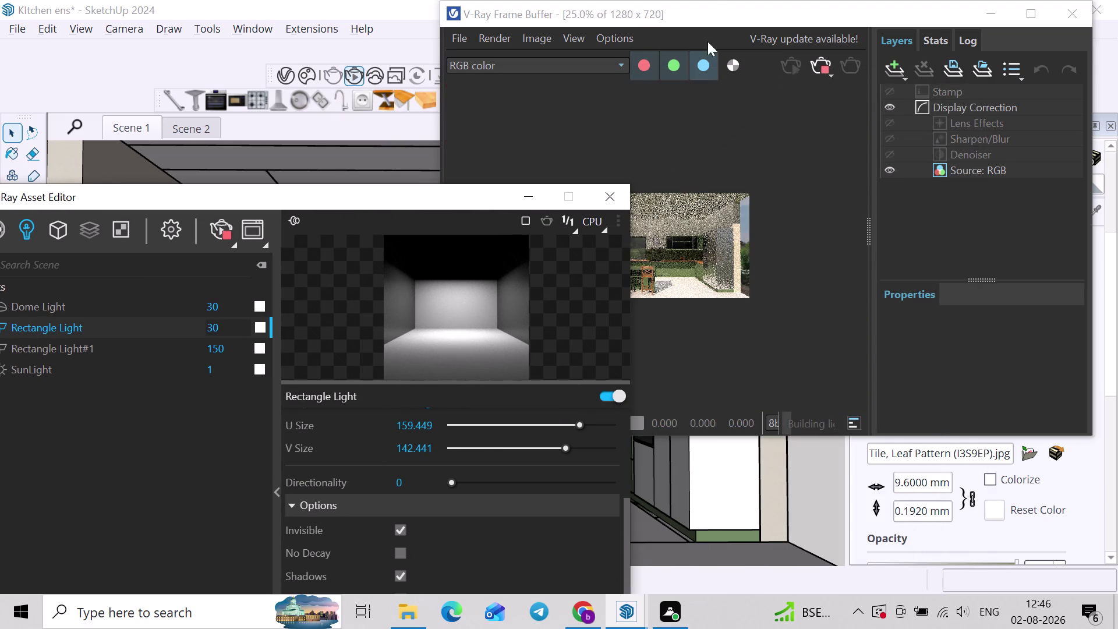
drag(713, 13, 800, 38)
scroll(up, 3)
scroll(down, 3)
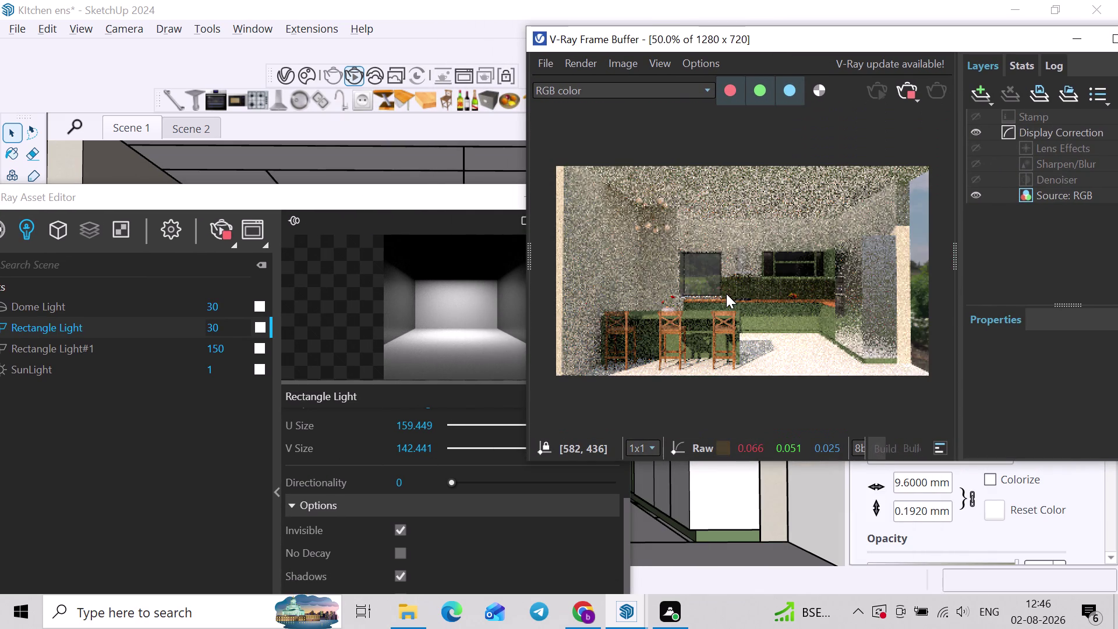
scroll(up, 3)
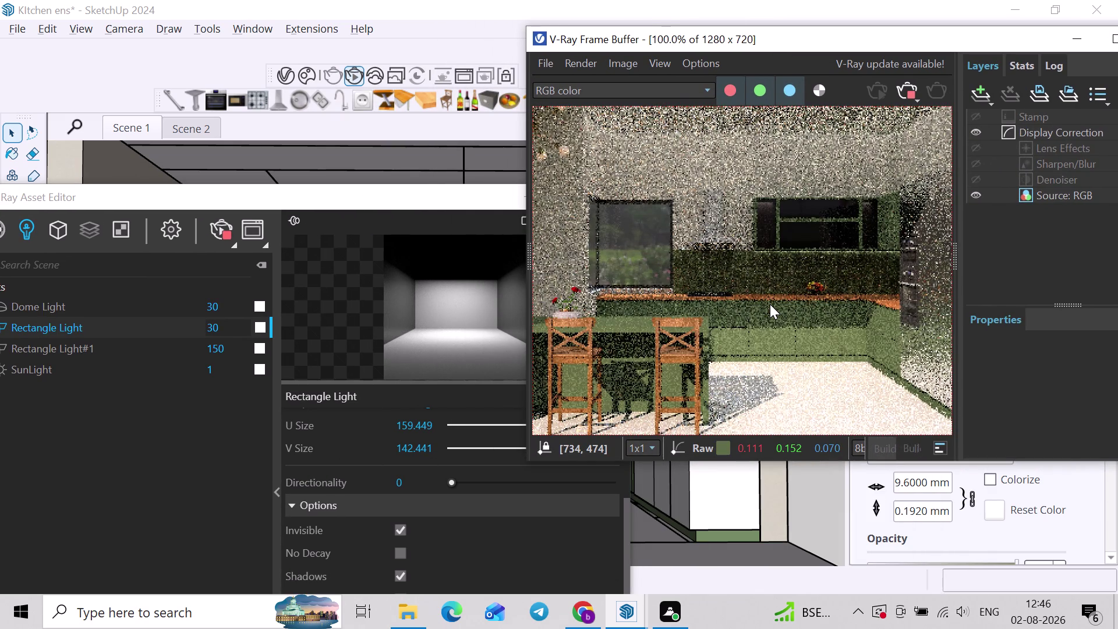
scroll(down, 3)
drag(264, 212, 371, 186)
drag(222, 373, 158, 375)
key(0)
key(Return)
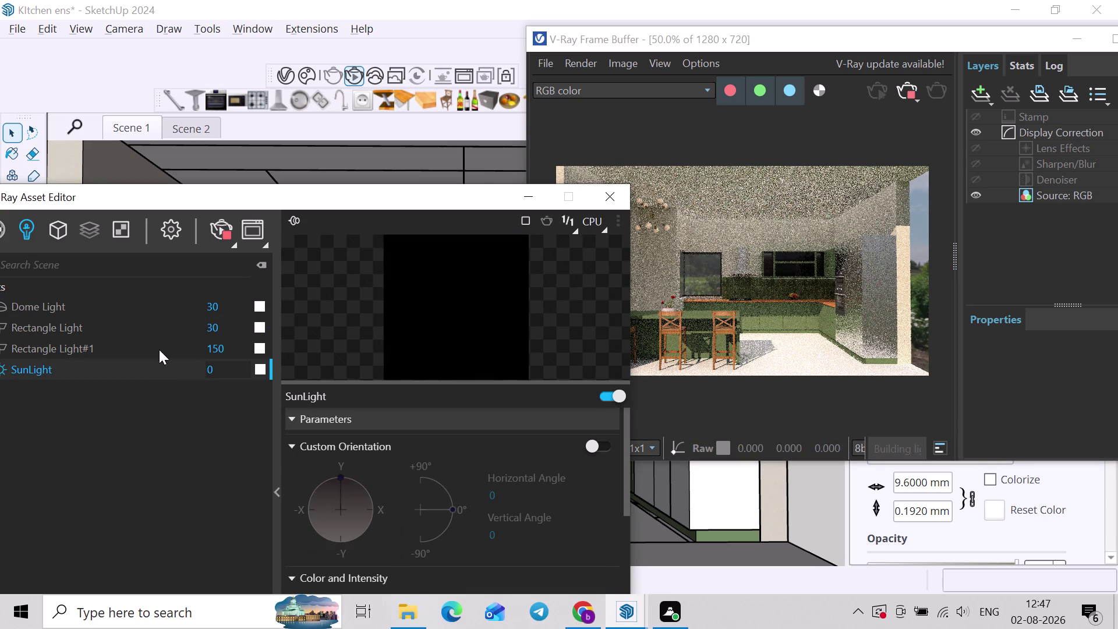
Inspect the render, maximize the V-Ray Frame Buffer, then close it.
scroll(up, 3)
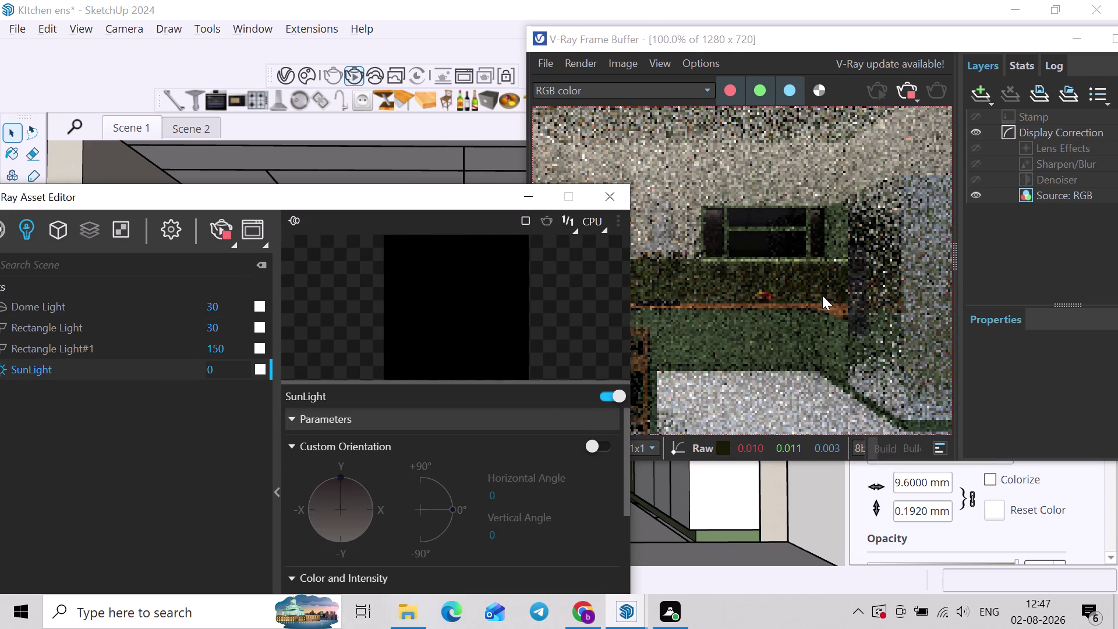
middle_drag(856, 303, 883, 305)
scroll(down, 3)
middle_drag(815, 306, 838, 312)
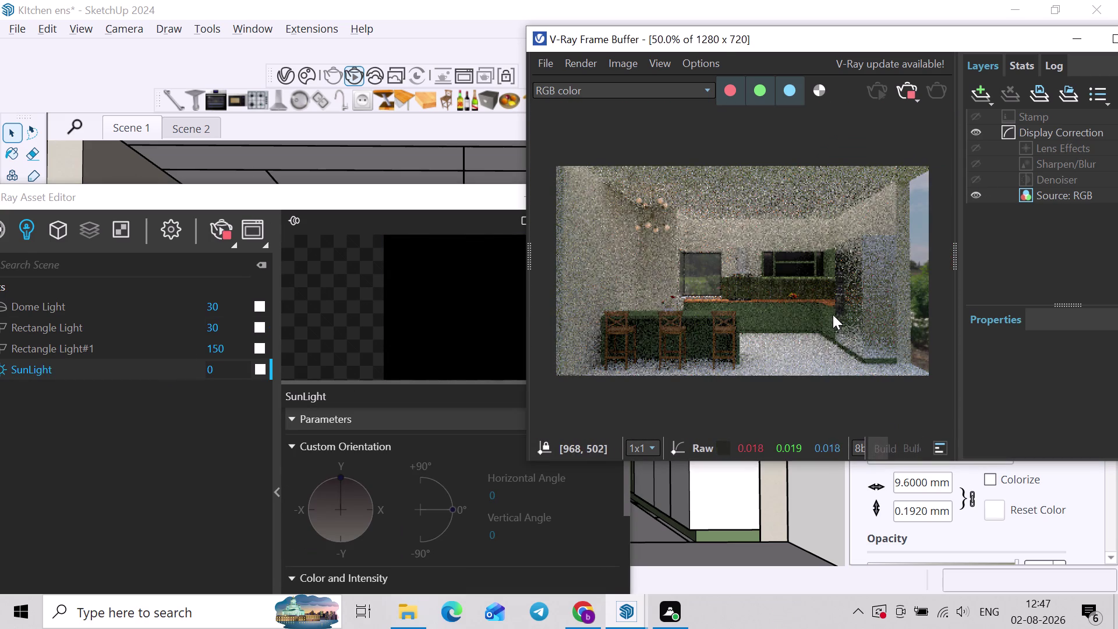
scroll(up, 3)
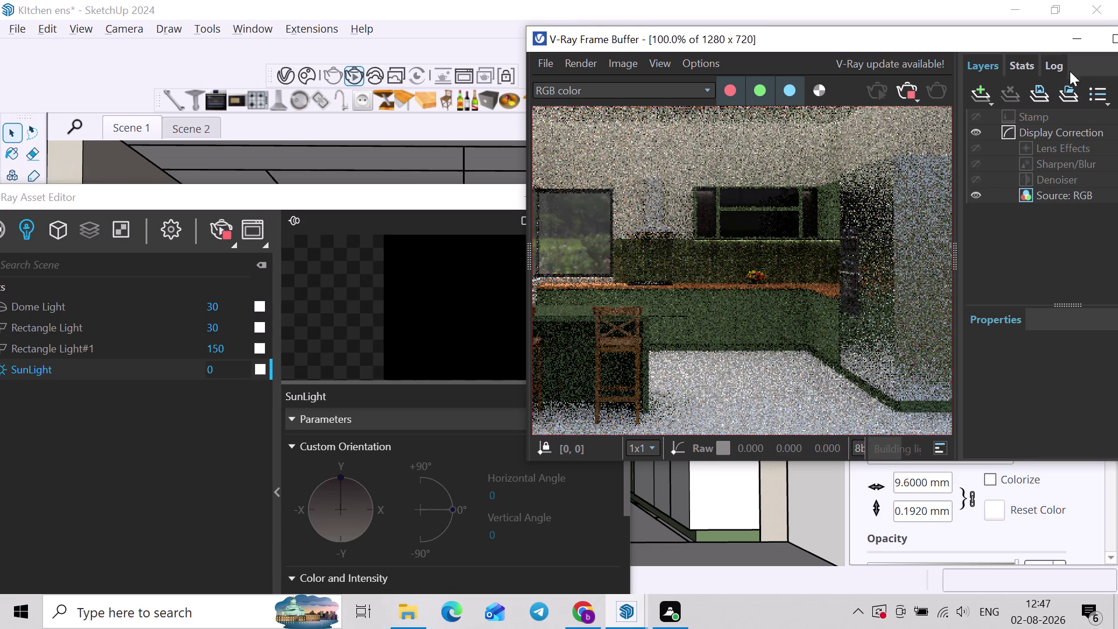
drag(1041, 51, 993, 49)
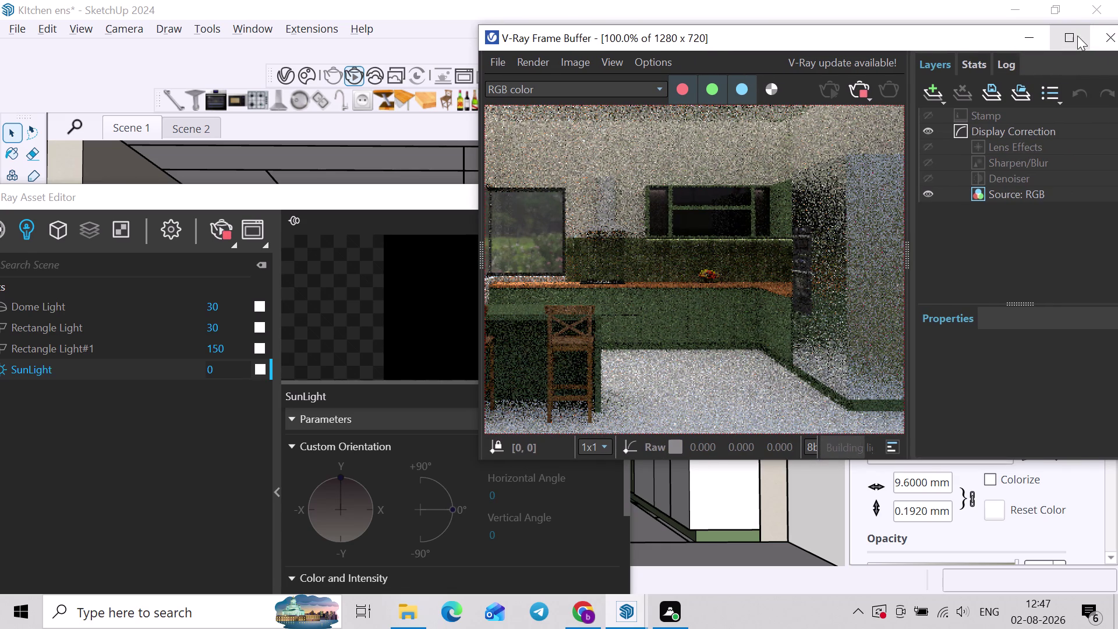
click(1072, 37)
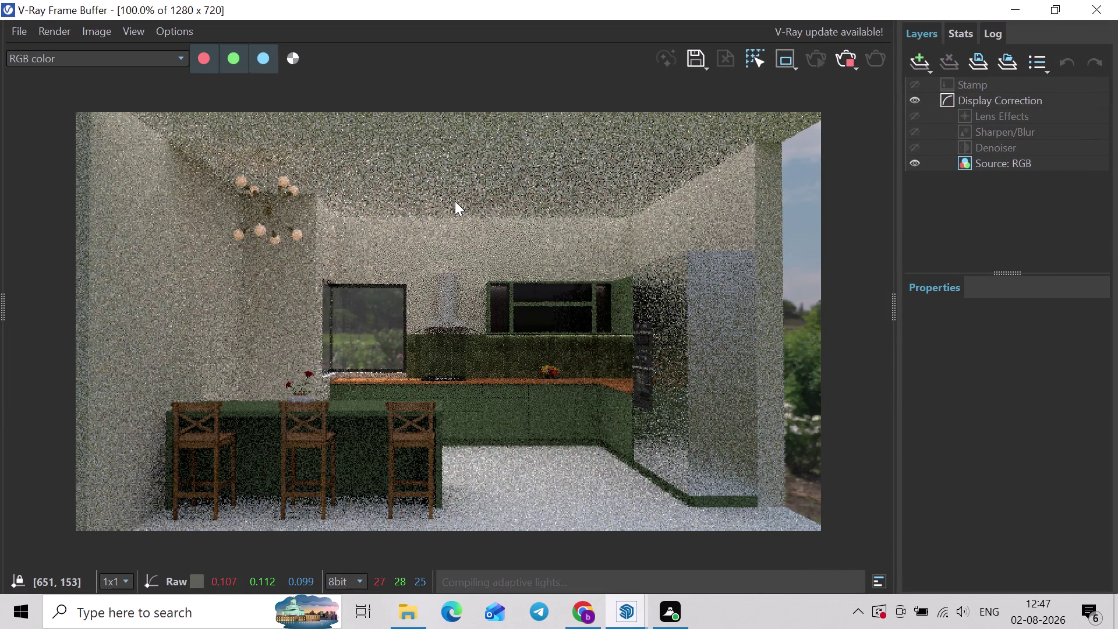
click(841, 57)
click(1096, 8)
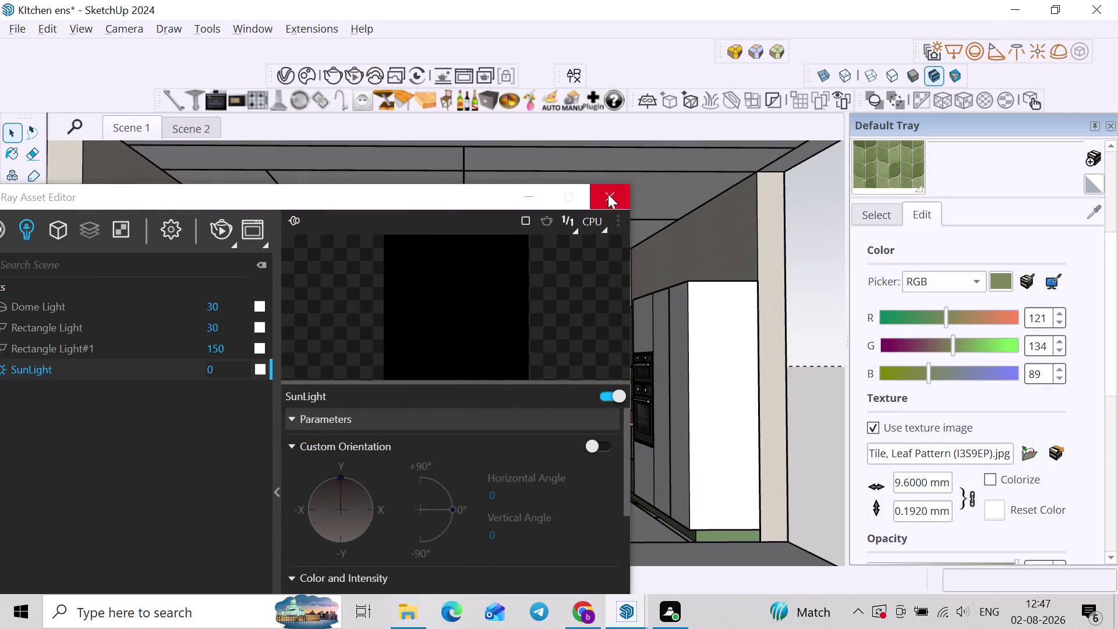
Close the Asset Editor and orbit around the kitchen view.
click(608, 194)
click(816, 287)
scroll(down, 3)
middle_drag(482, 356, 383, 346)
scroll(up, 3)
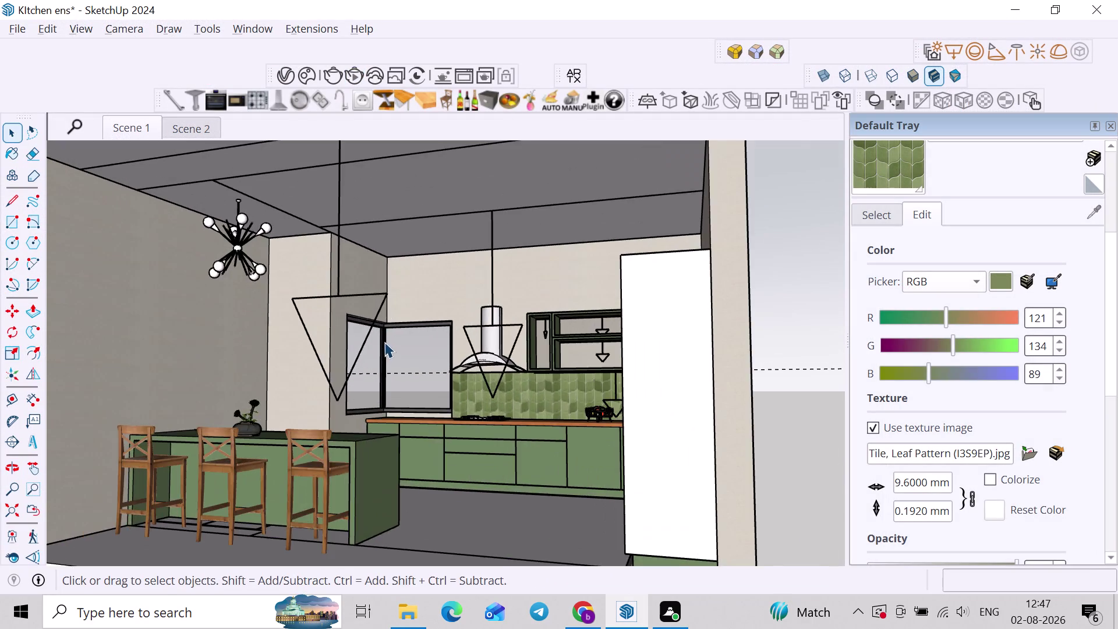
middle_drag(384, 342, 408, 352)
scroll(up, 3)
scroll(down, 3)
middle_drag(339, 345, 421, 359)
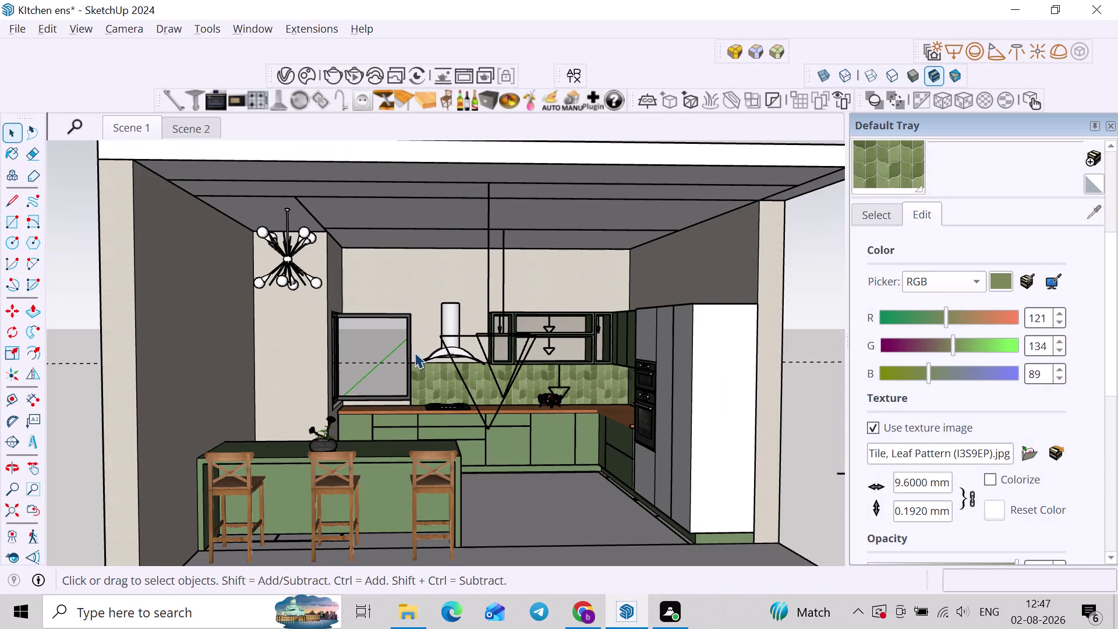
Check the reference kitchen photo, orbit out, and open Chaos Cosmos pendant lights.
key(alt+Tab)
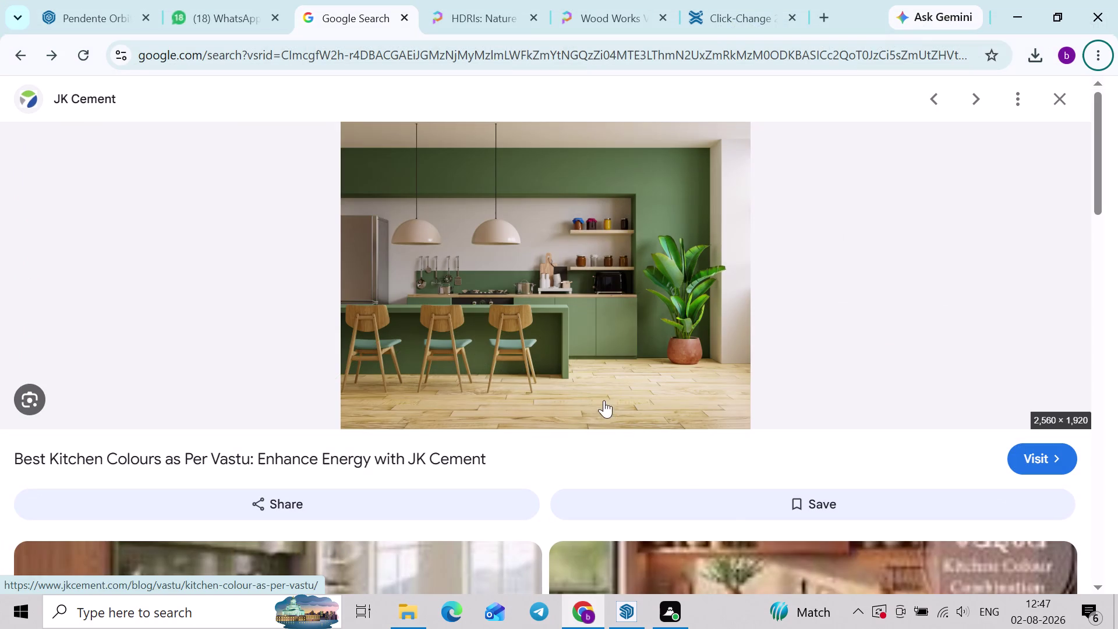
key(alt+Tab)
scroll(down, 3)
click(740, 432)
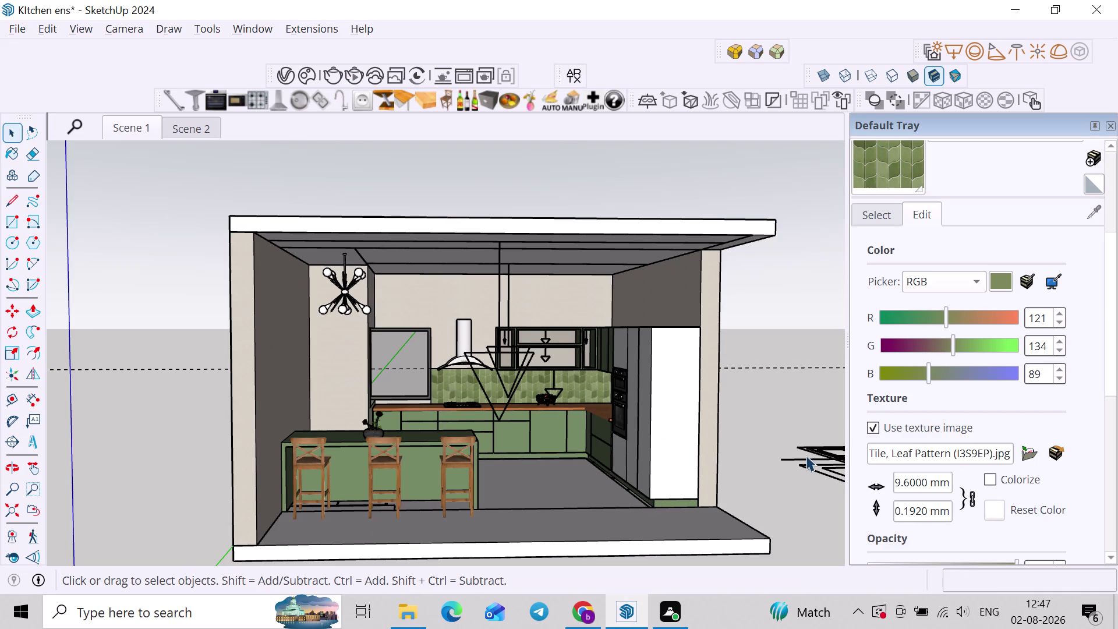
middle_drag(798, 460, 677, 516)
scroll(up, 3)
middle_drag(433, 415, 467, 382)
scroll(down, 3)
click(703, 390)
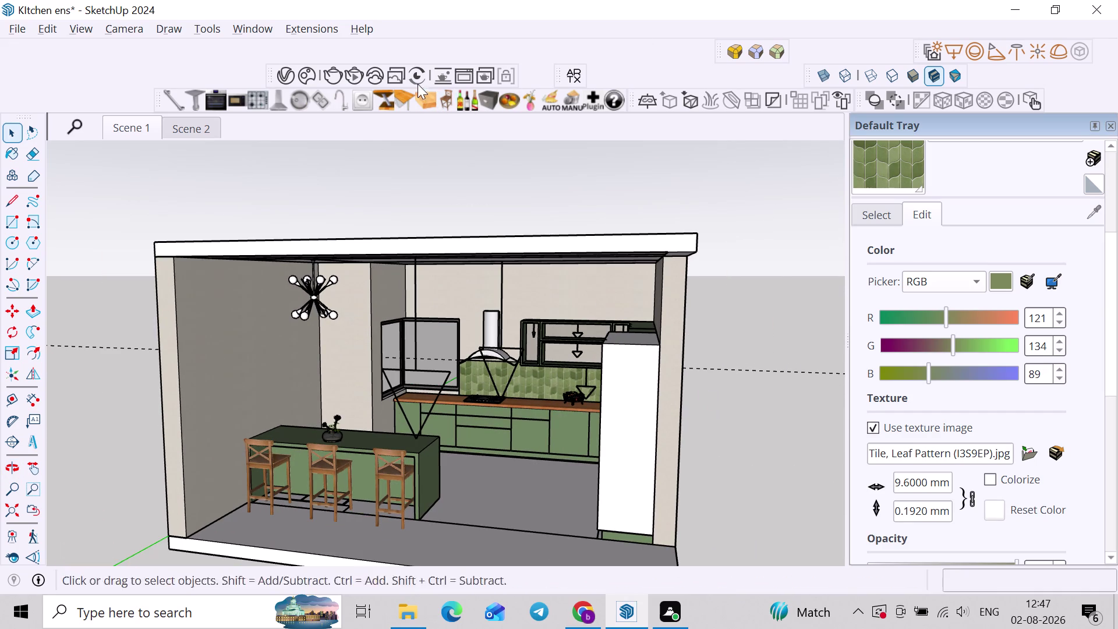
click(304, 69)
Leave pendant lights for all 3D Models and expand the category tree.
click(231, 109)
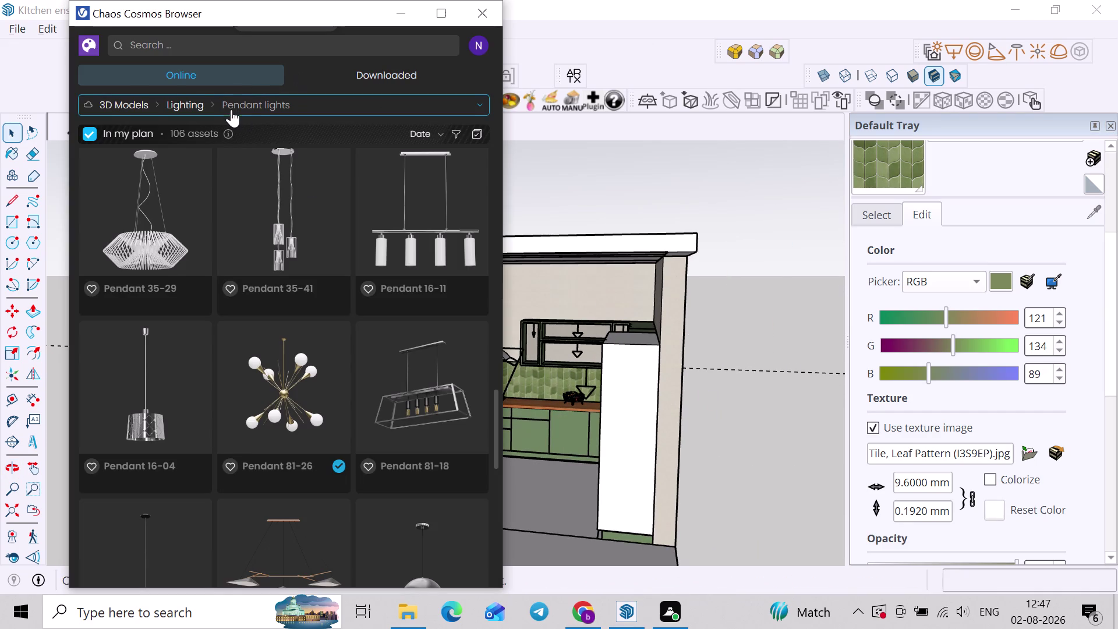
click(141, 137)
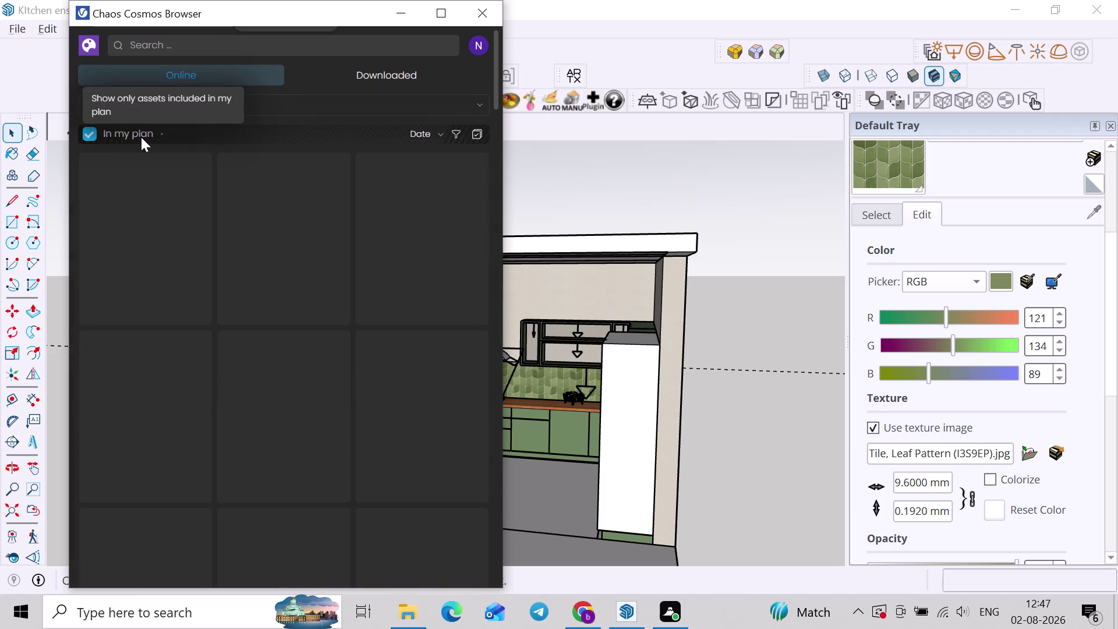
click(266, 131)
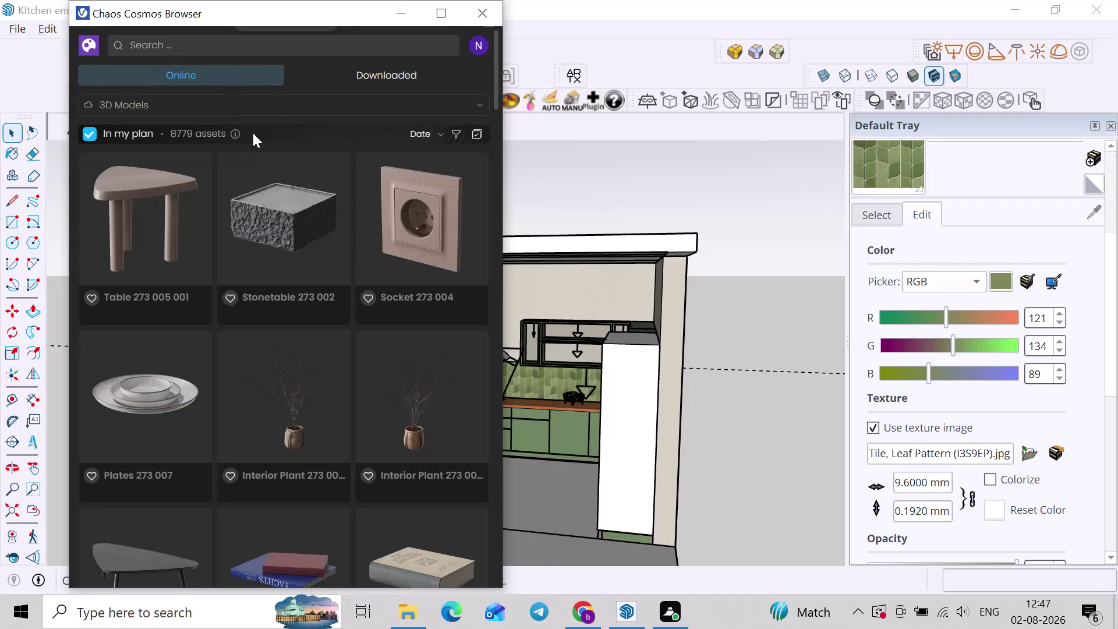
click(223, 111)
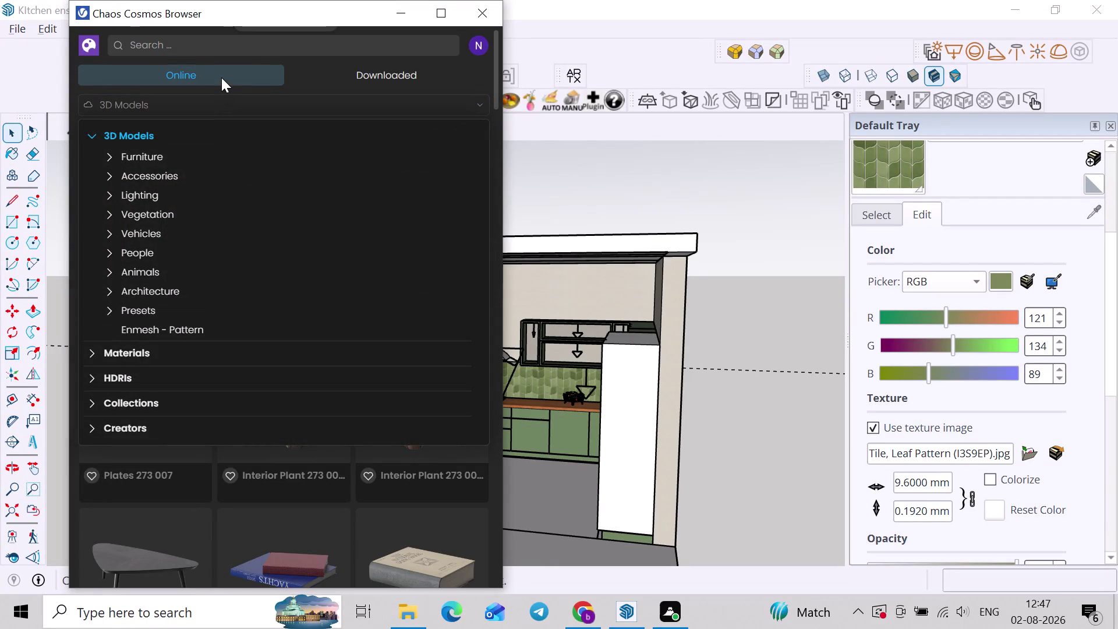